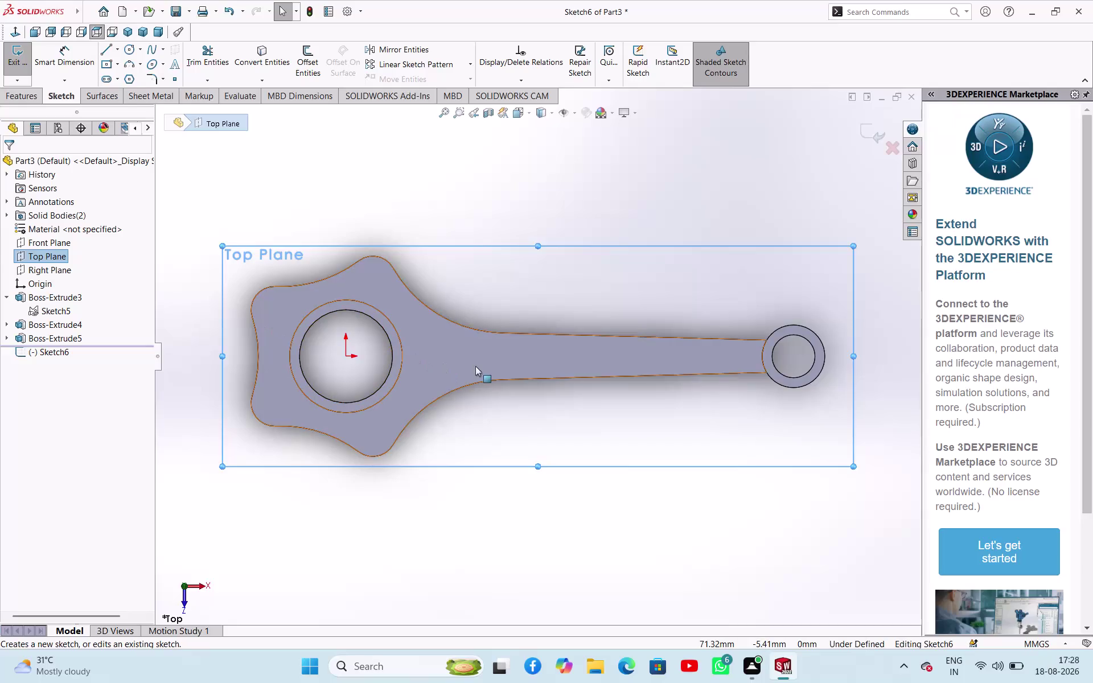
Convert the rod's top-face outline and the big-end boss circle into Sketch6.
click(476, 366)
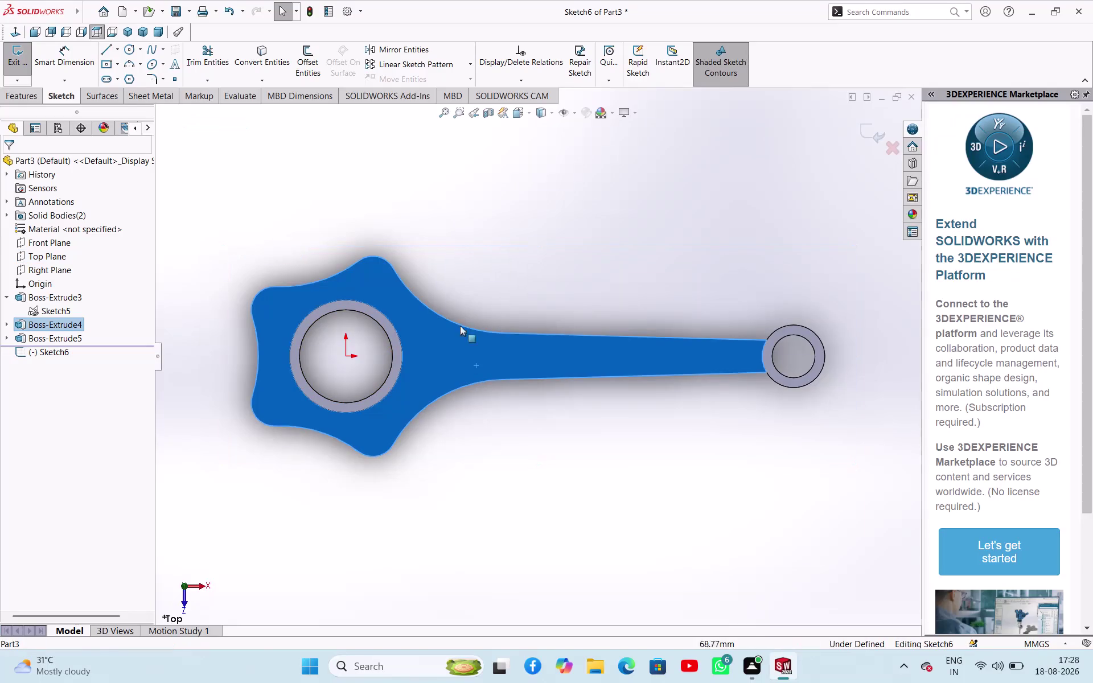
click(277, 65)
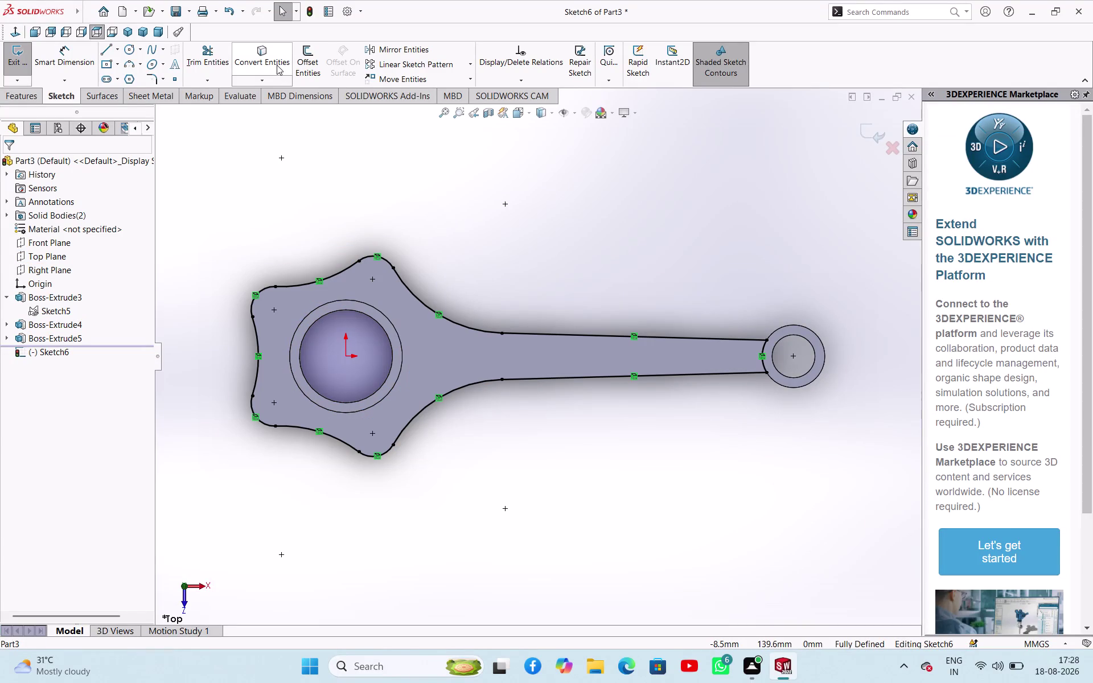
click(380, 310)
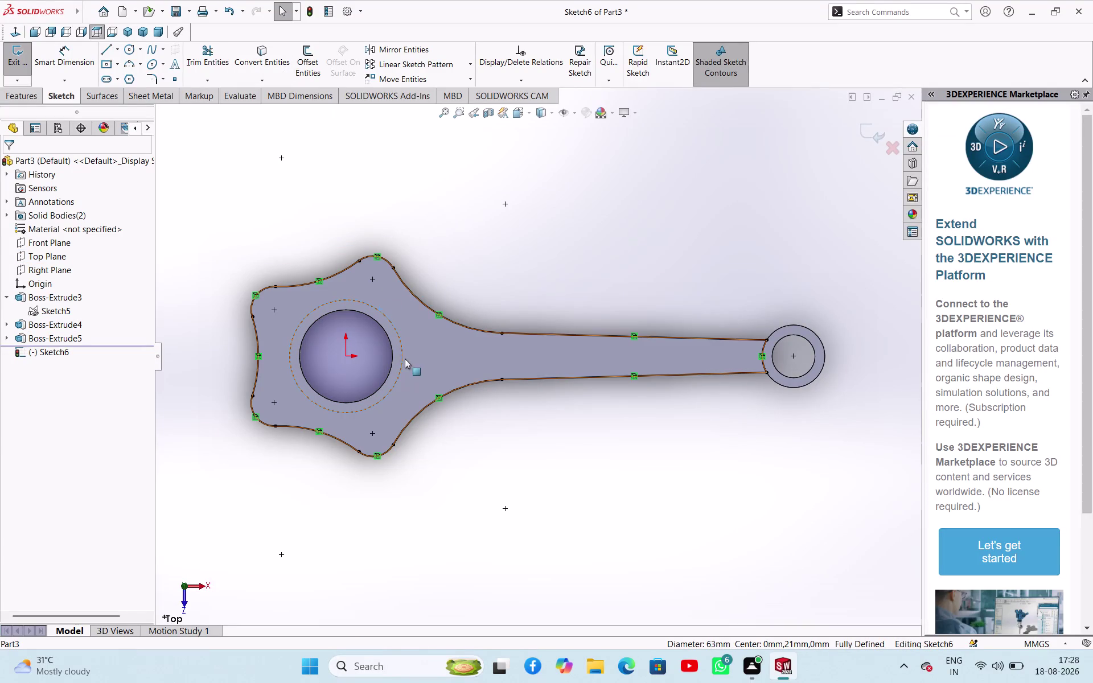
click(279, 58)
click(571, 217)
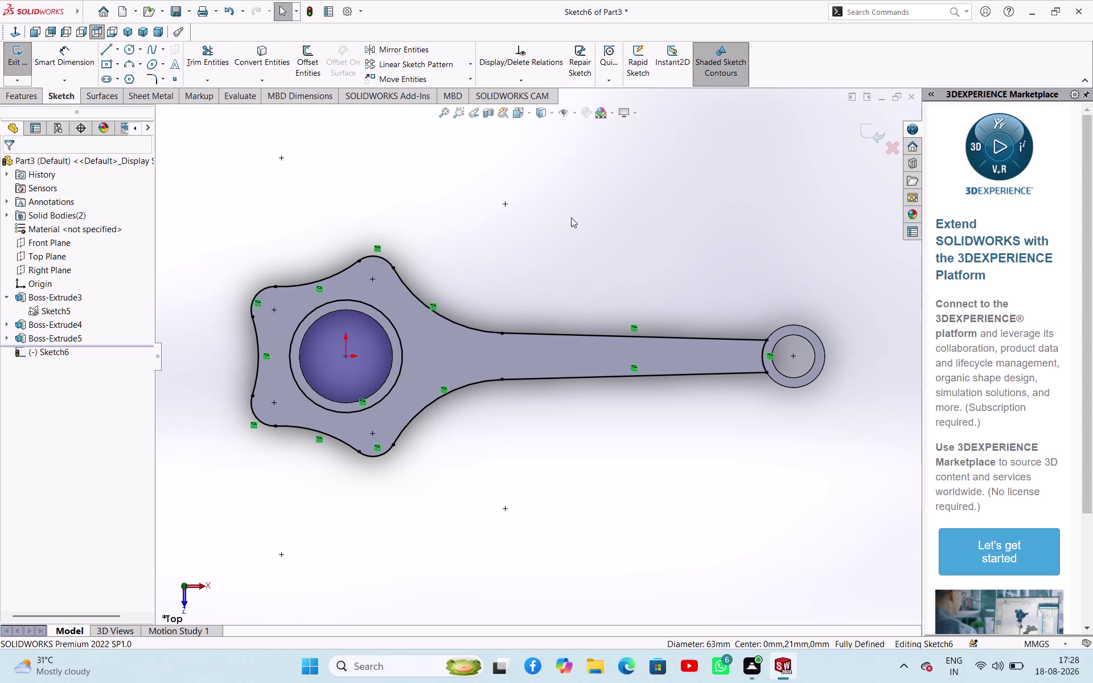
click(128, 64)
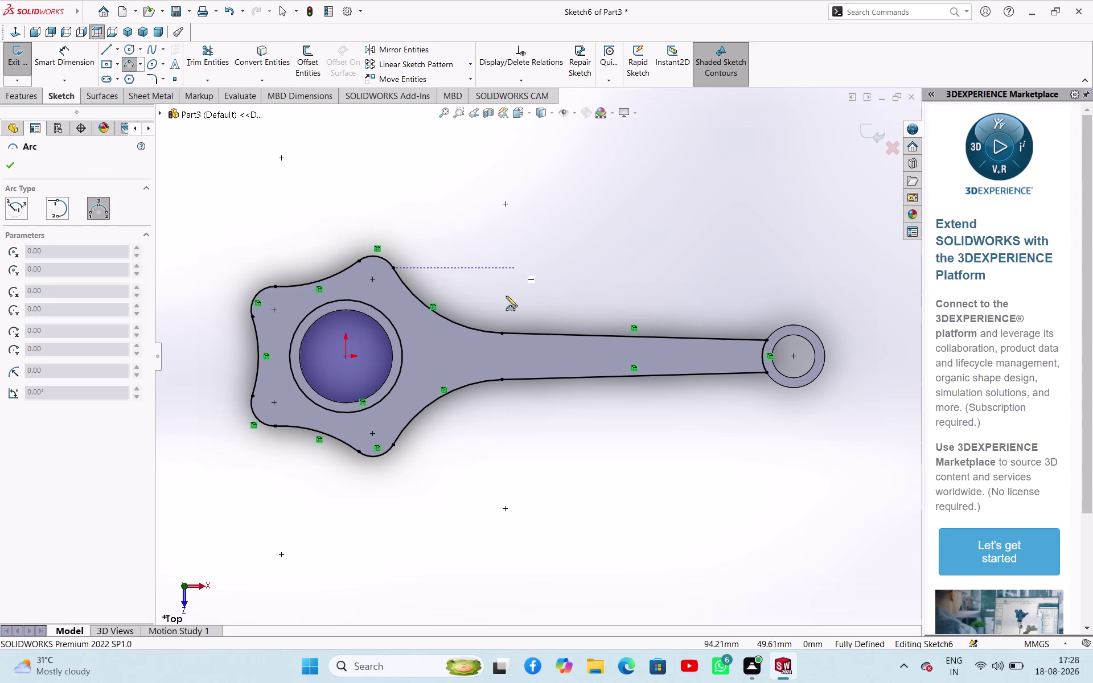
Sketch two three-point arcs from the boss circle to the upper and lower shank edges.
click(501, 334)
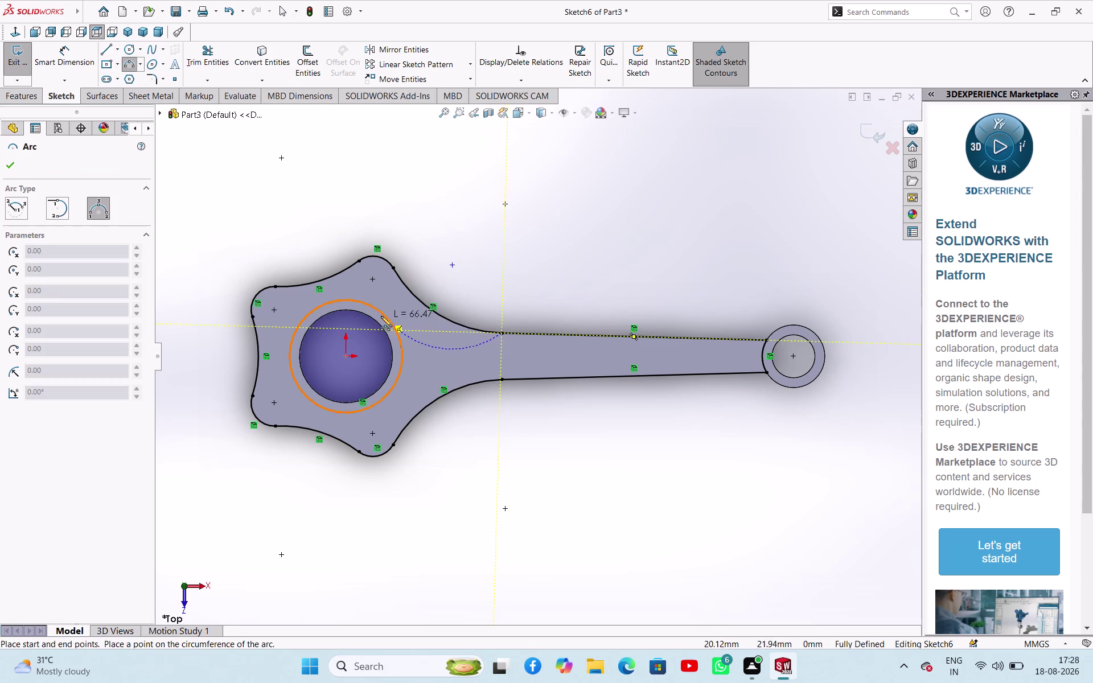
click(379, 311)
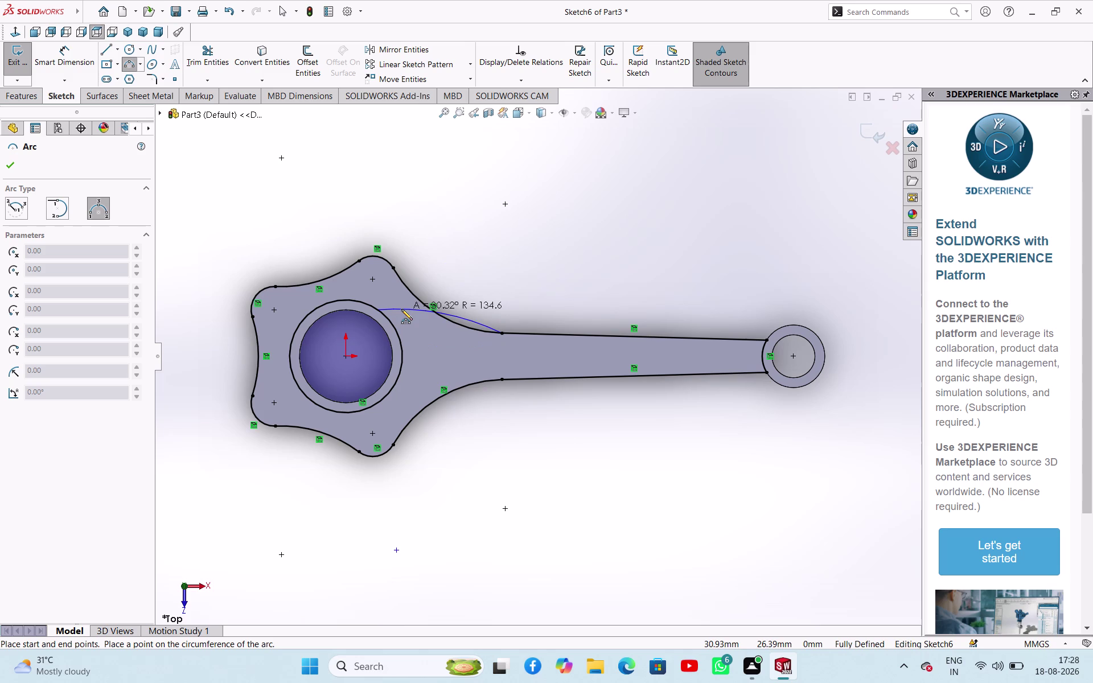
click(404, 317)
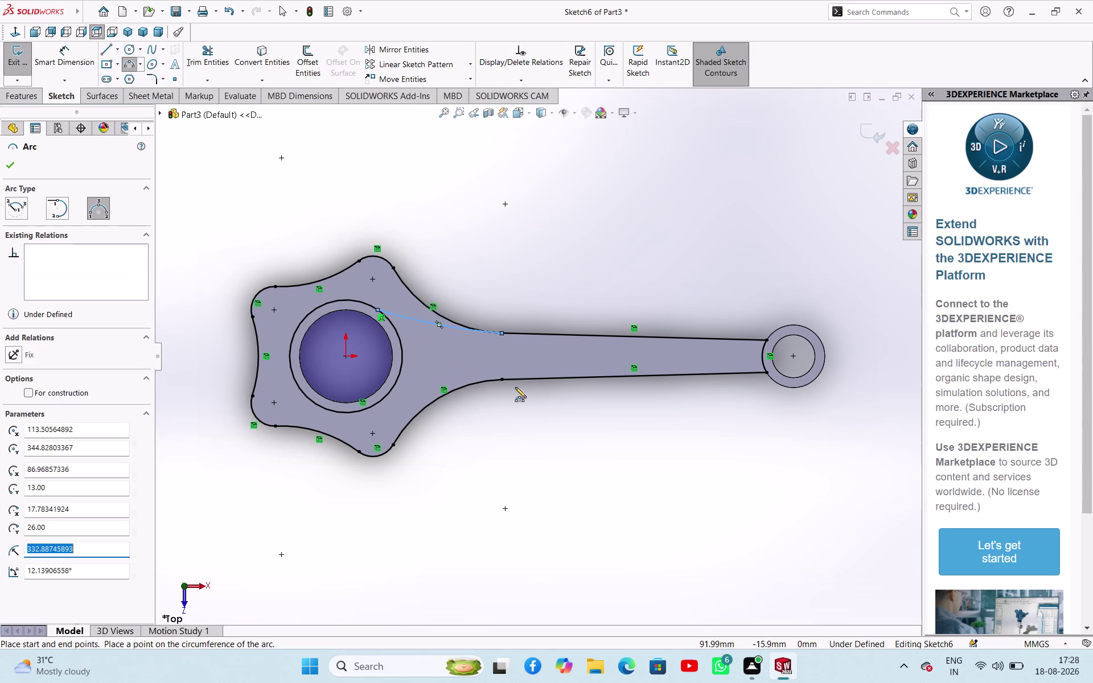
click(504, 379)
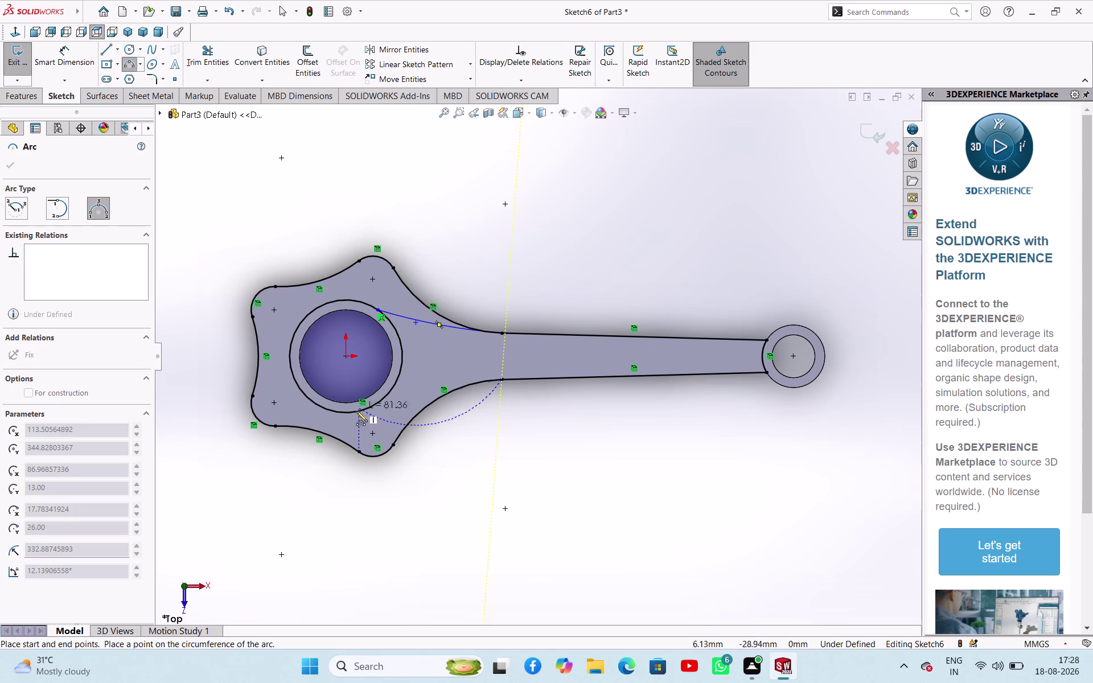
click(349, 414)
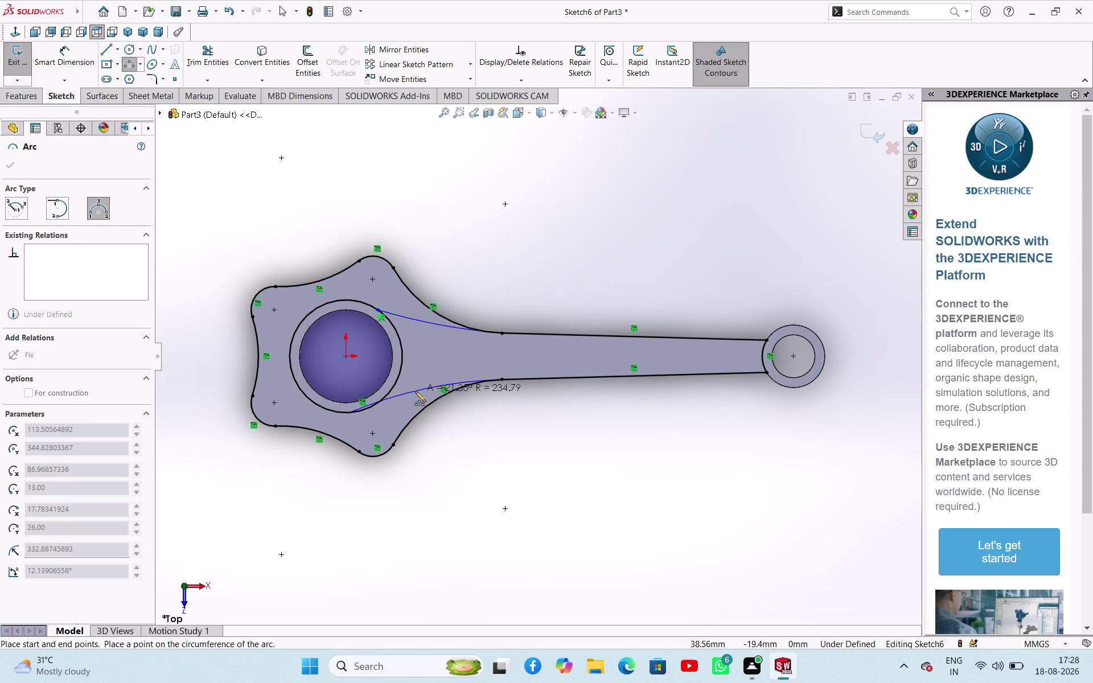
click(416, 389)
right_click(443, 413)
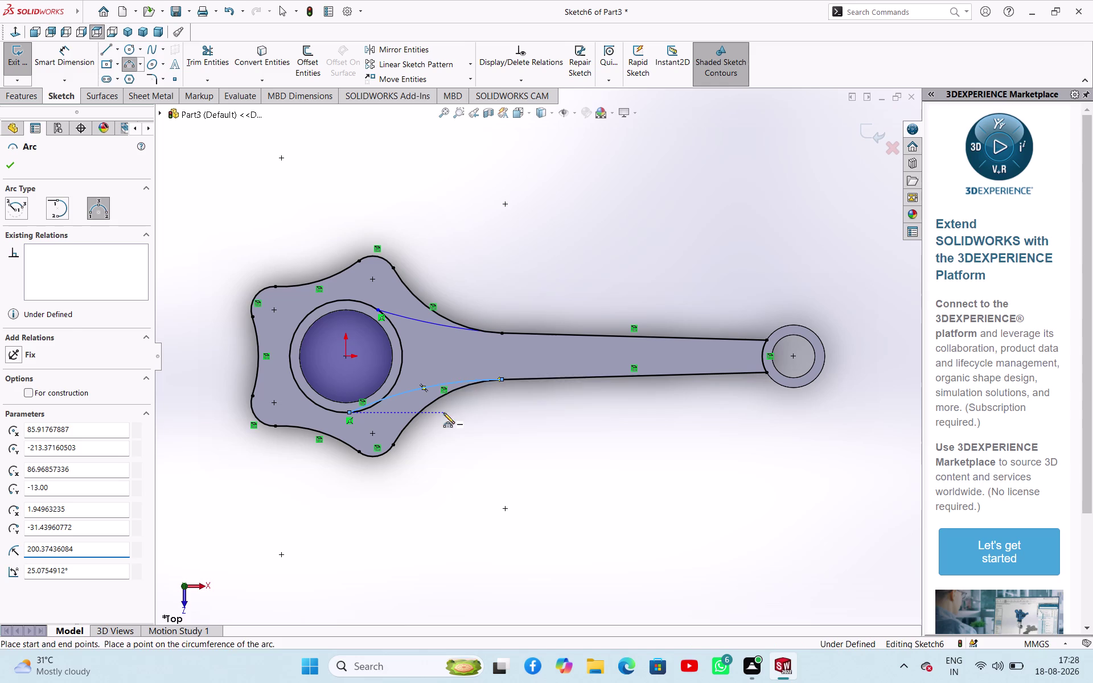
Add tangent relations between each arc and the big-end boss circle.
click(462, 422)
click(368, 410)
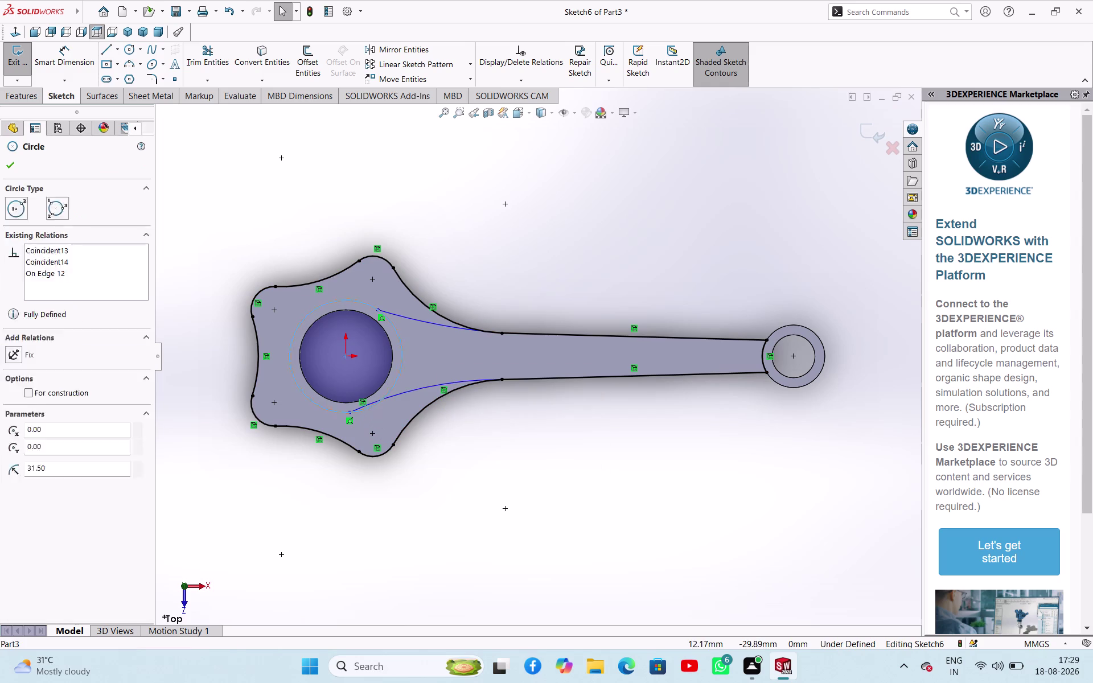
click(371, 402)
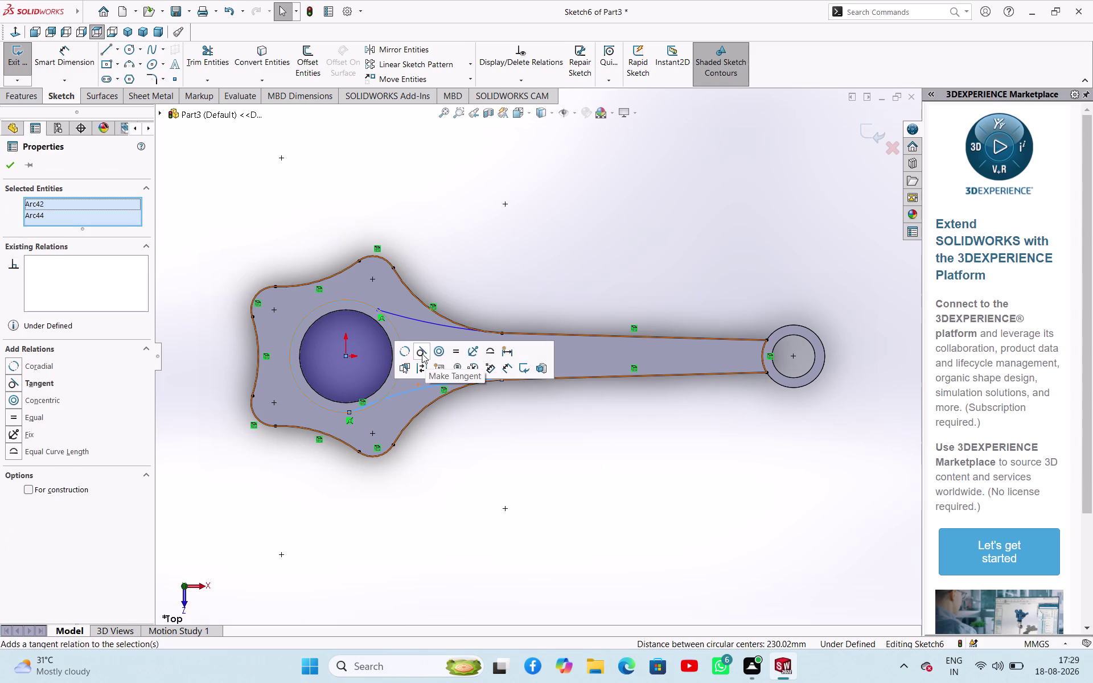
click(419, 350)
click(465, 439)
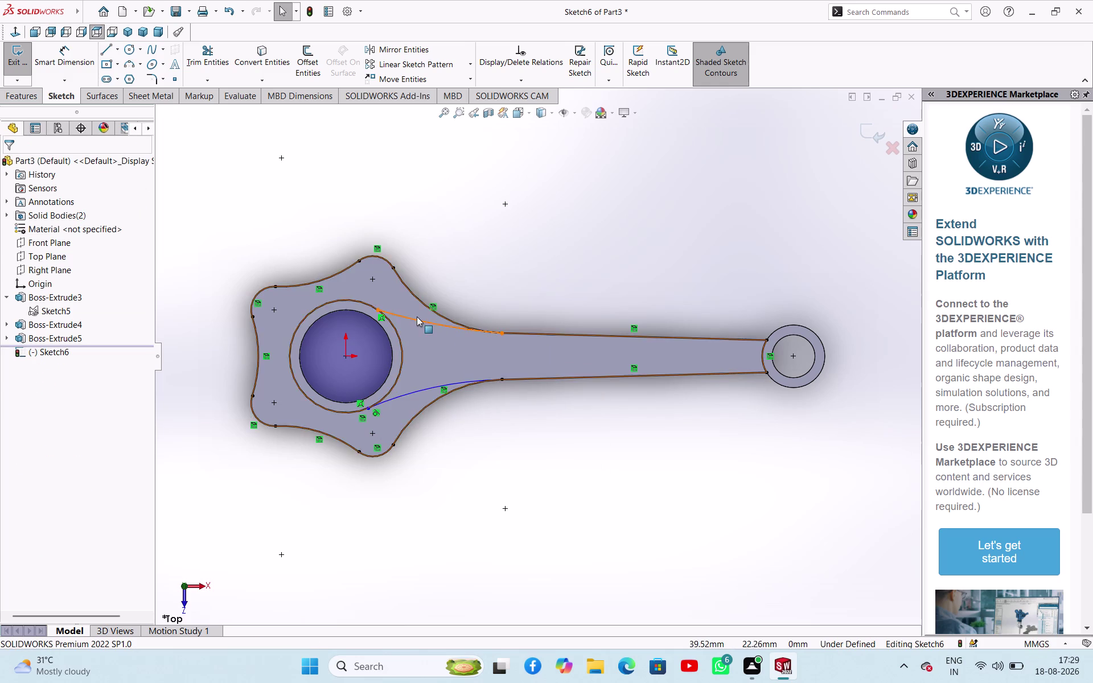
click(417, 316)
click(479, 250)
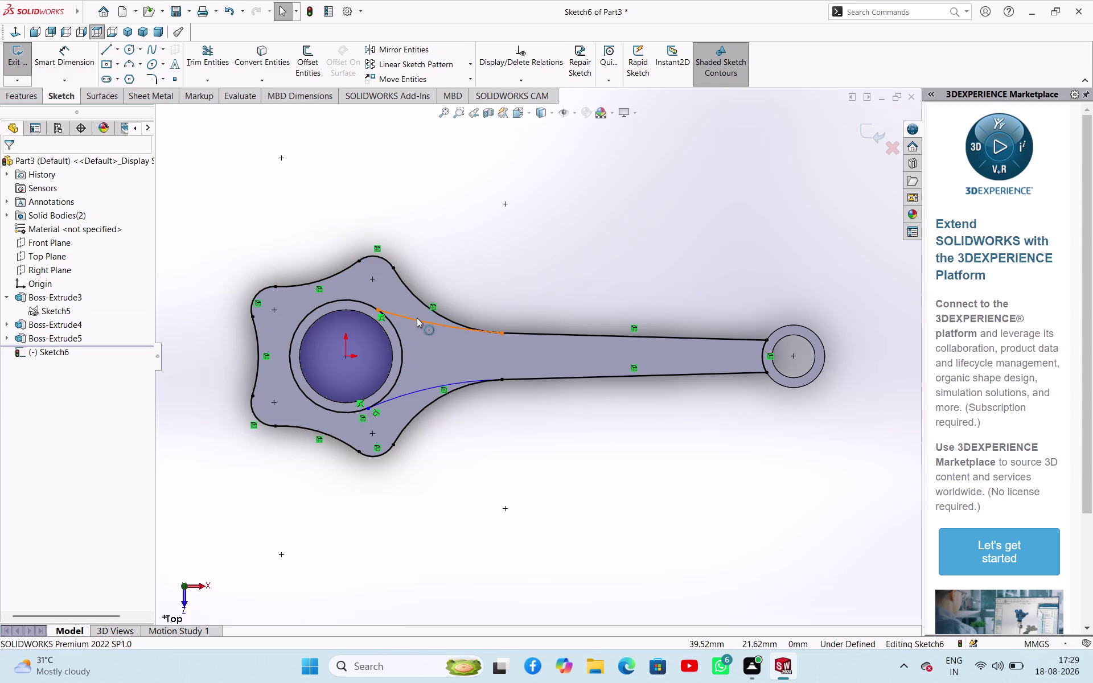
click(417, 318)
click(397, 333)
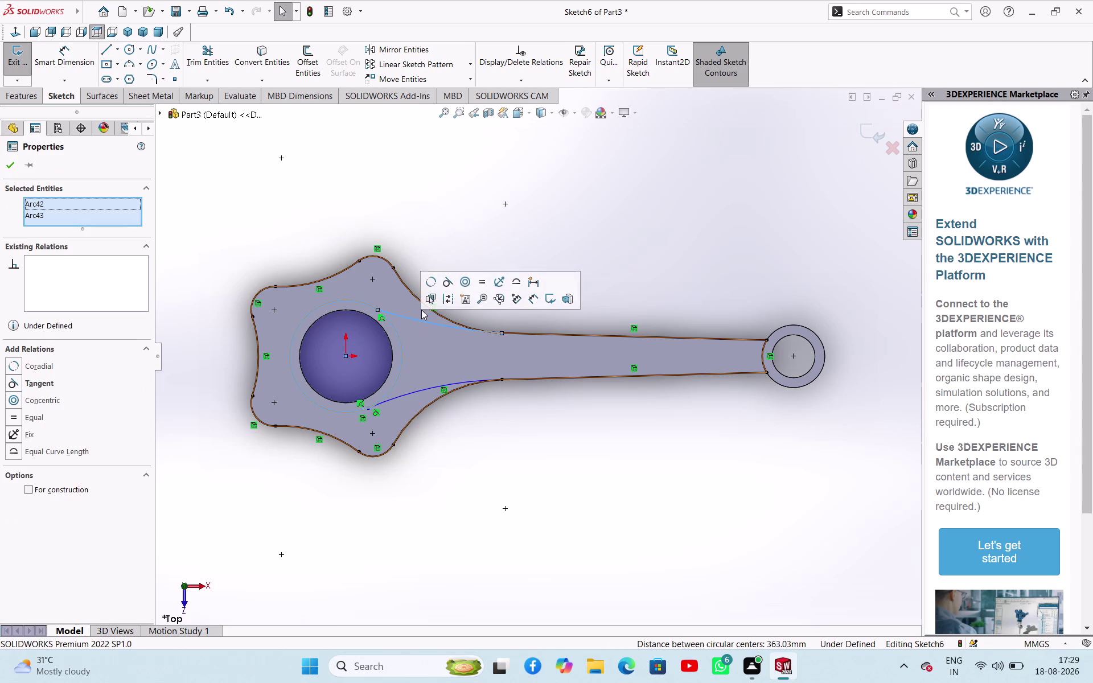
click(441, 287)
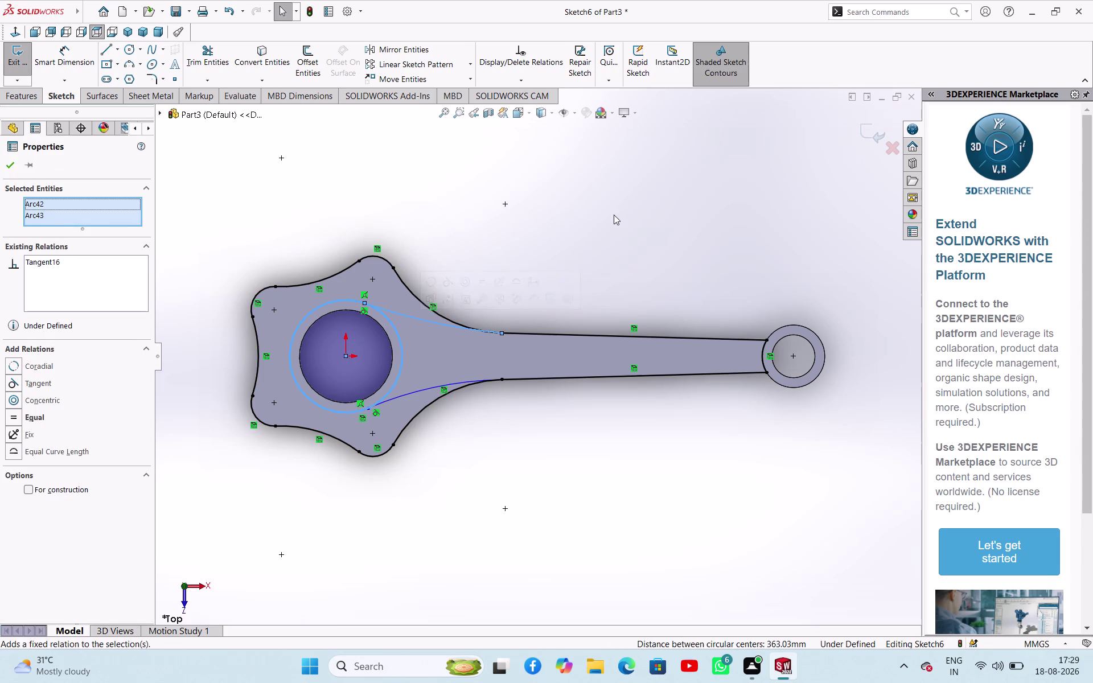
click(614, 215)
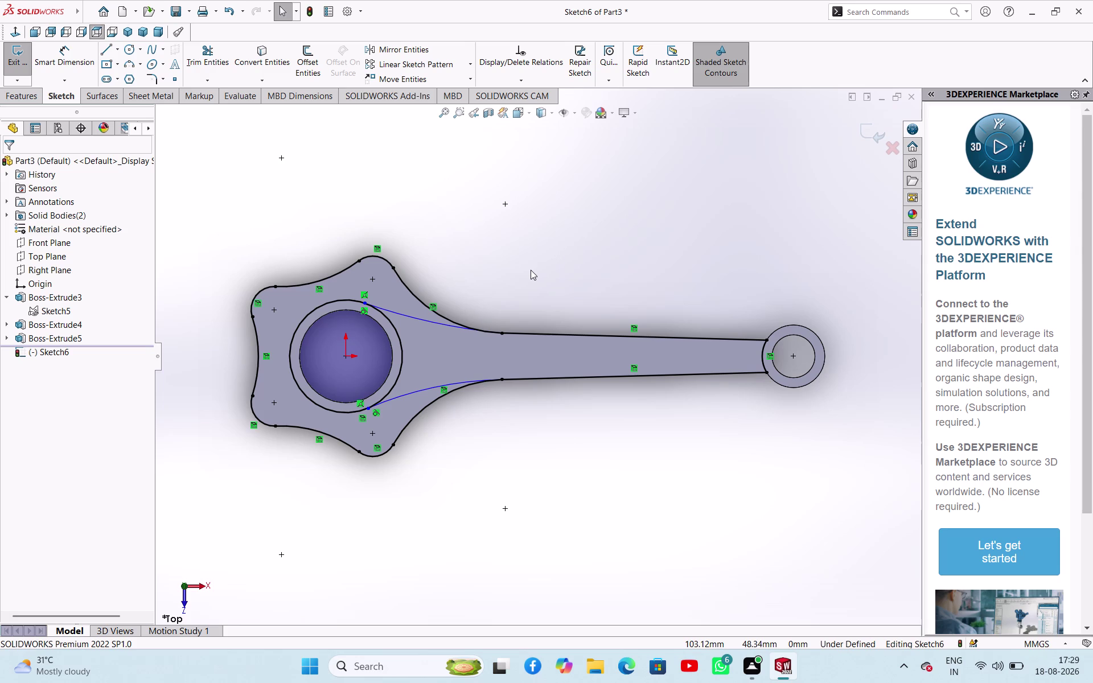
Make the lower and upper arcs tangent to their straight shank edges, then exit the sketch.
click(525, 382)
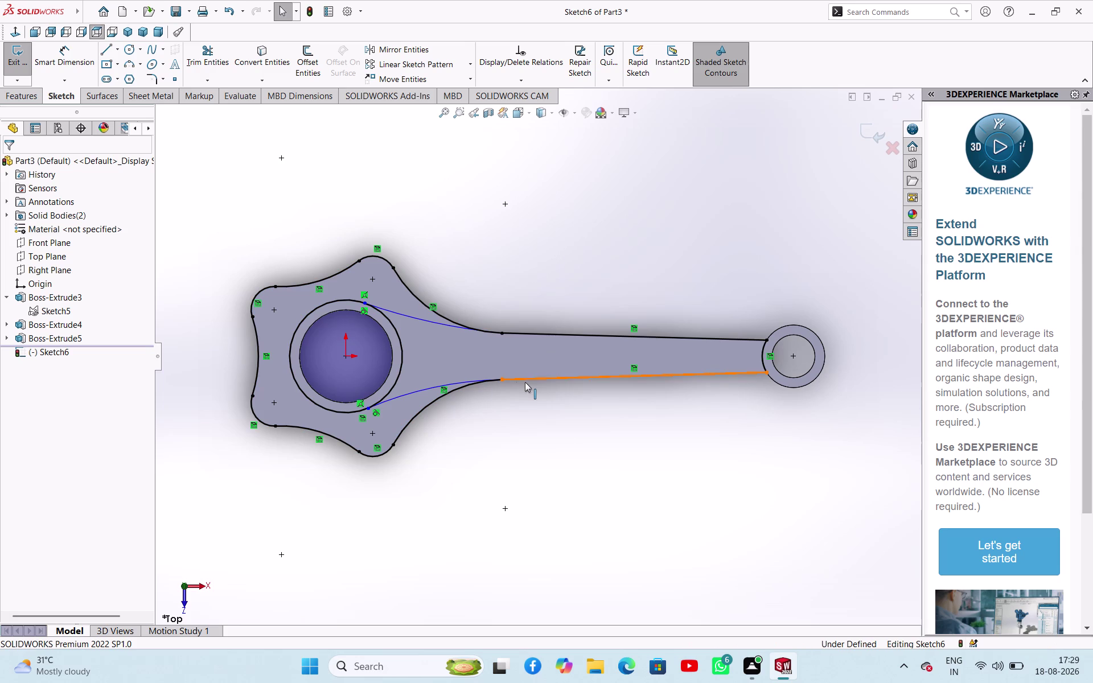
click(461, 381)
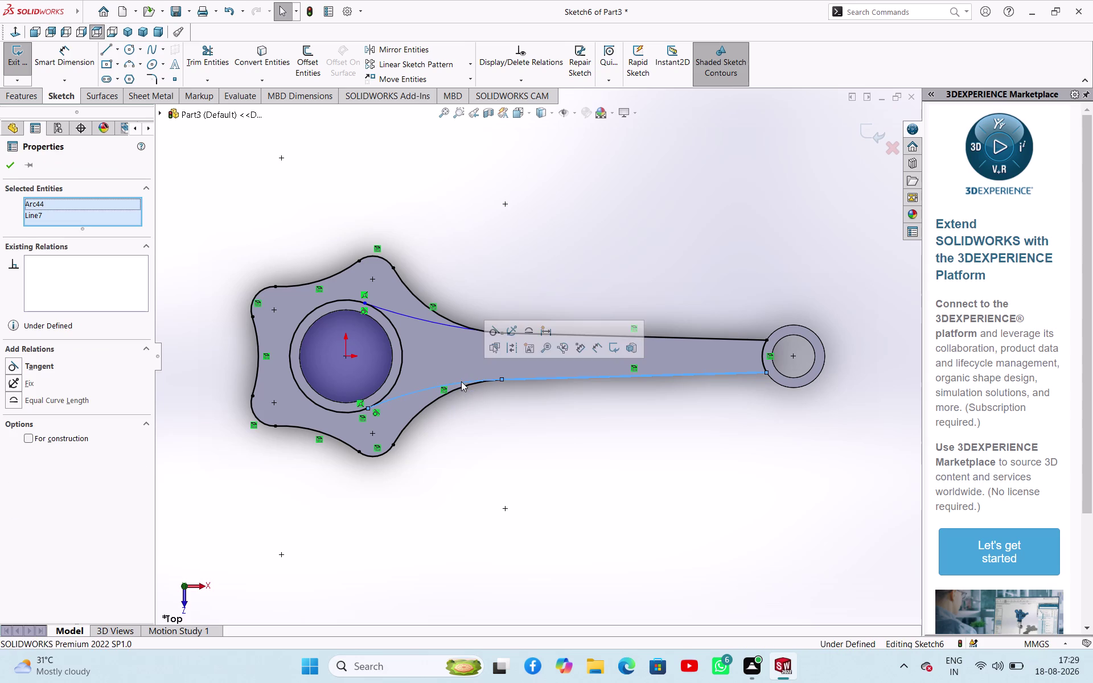
click(497, 330)
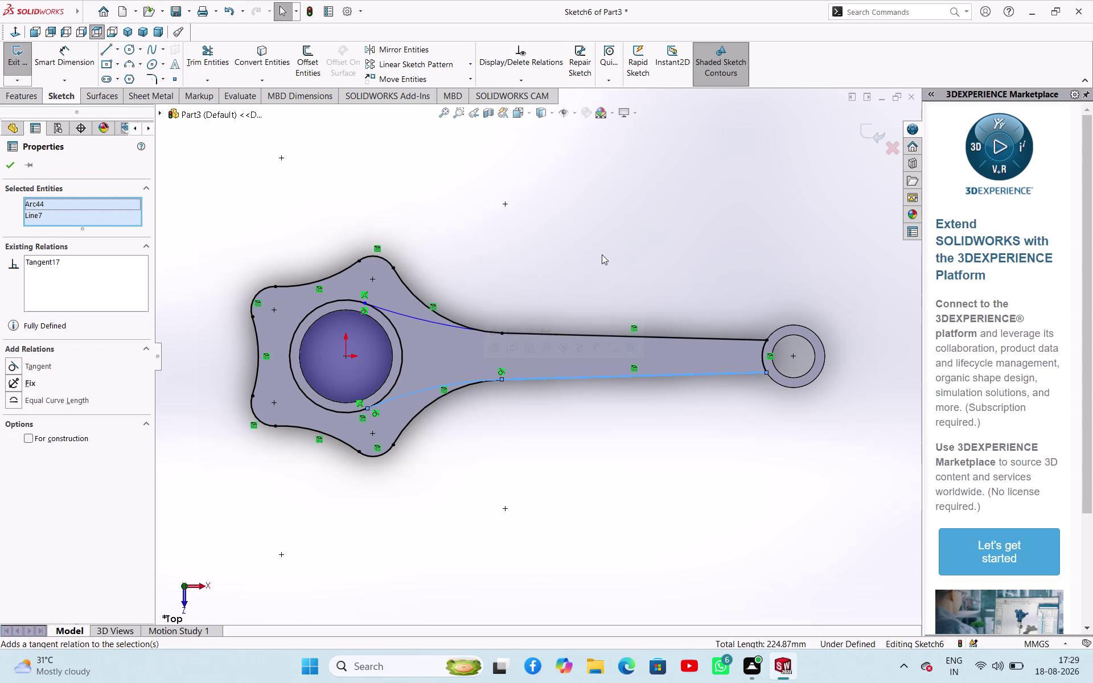
click(602, 255)
click(523, 336)
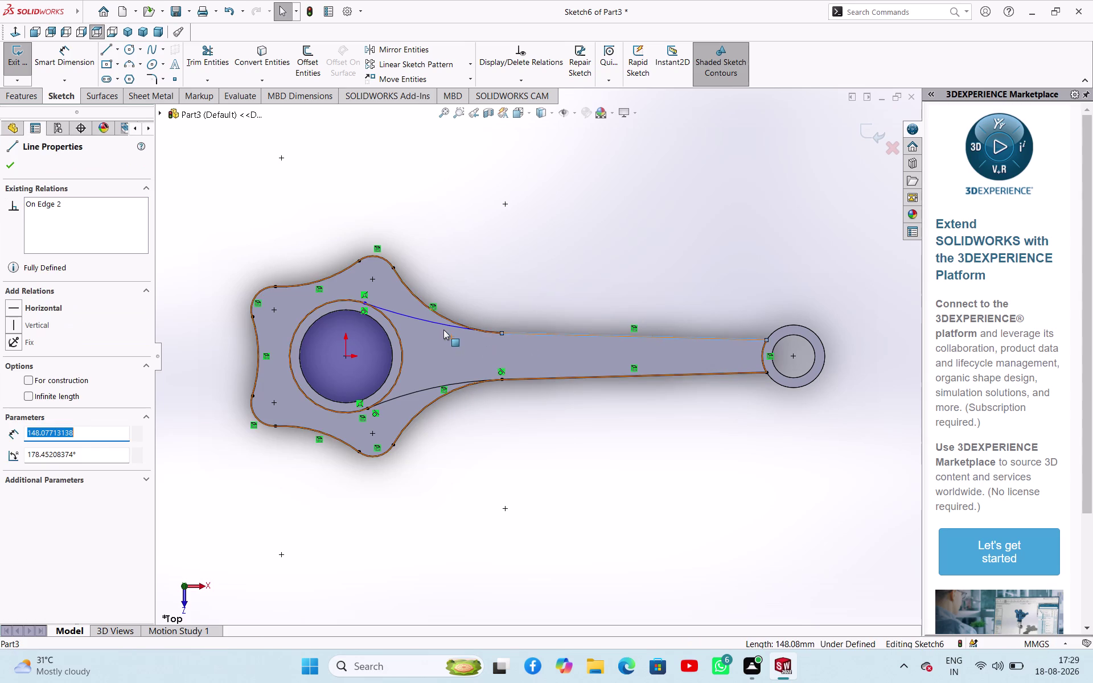
click(443, 326)
click(483, 278)
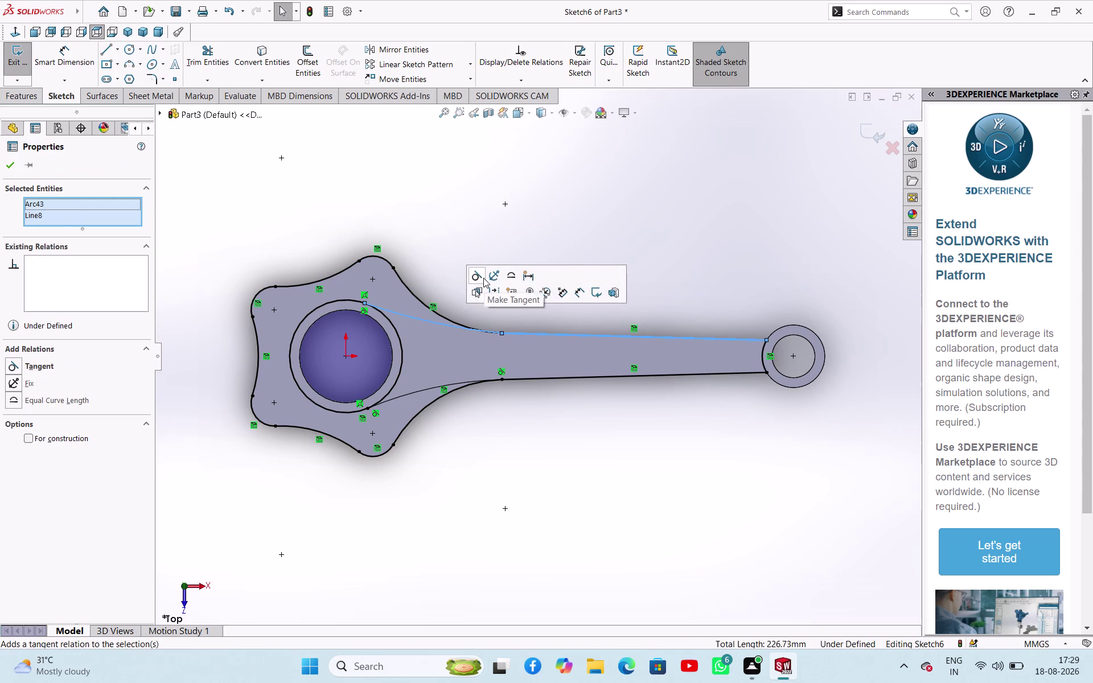
click(572, 202)
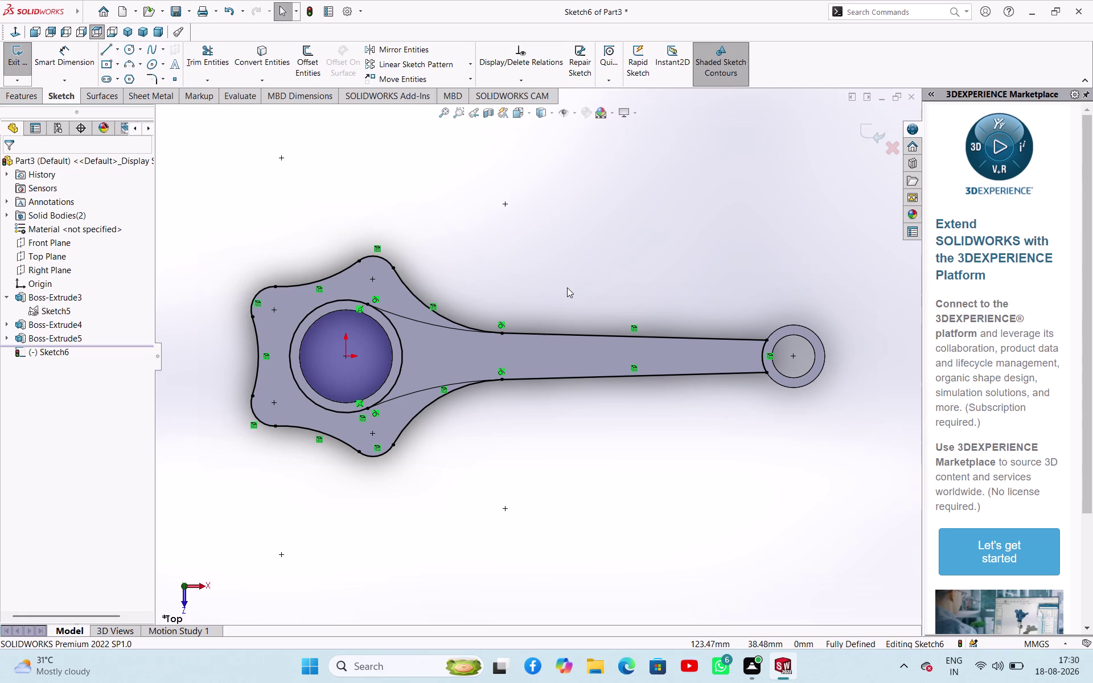
click(8, 65)
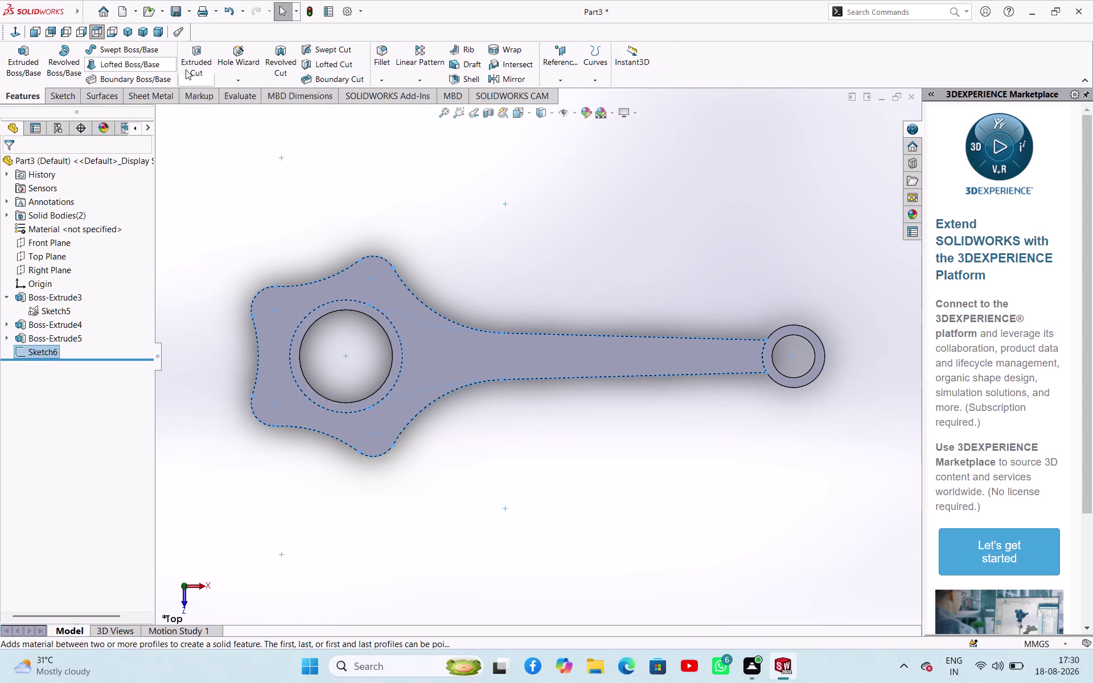
Start an extruded cut from the sketch with a 28 mm depth and preview it.
click(193, 67)
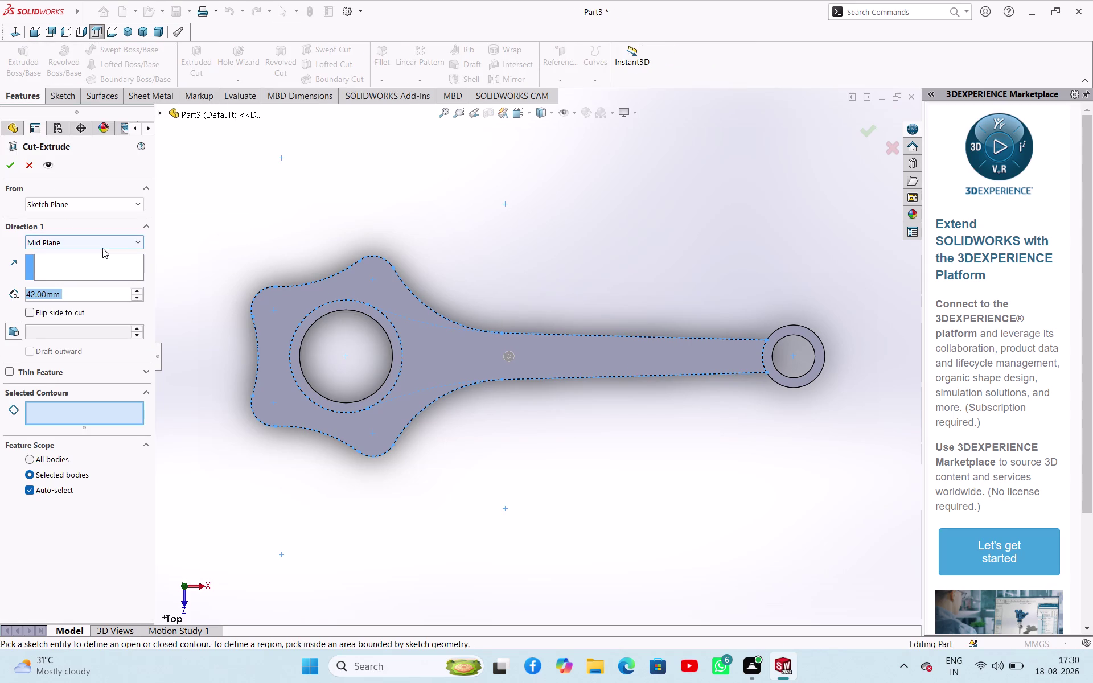
double_click(93, 290)
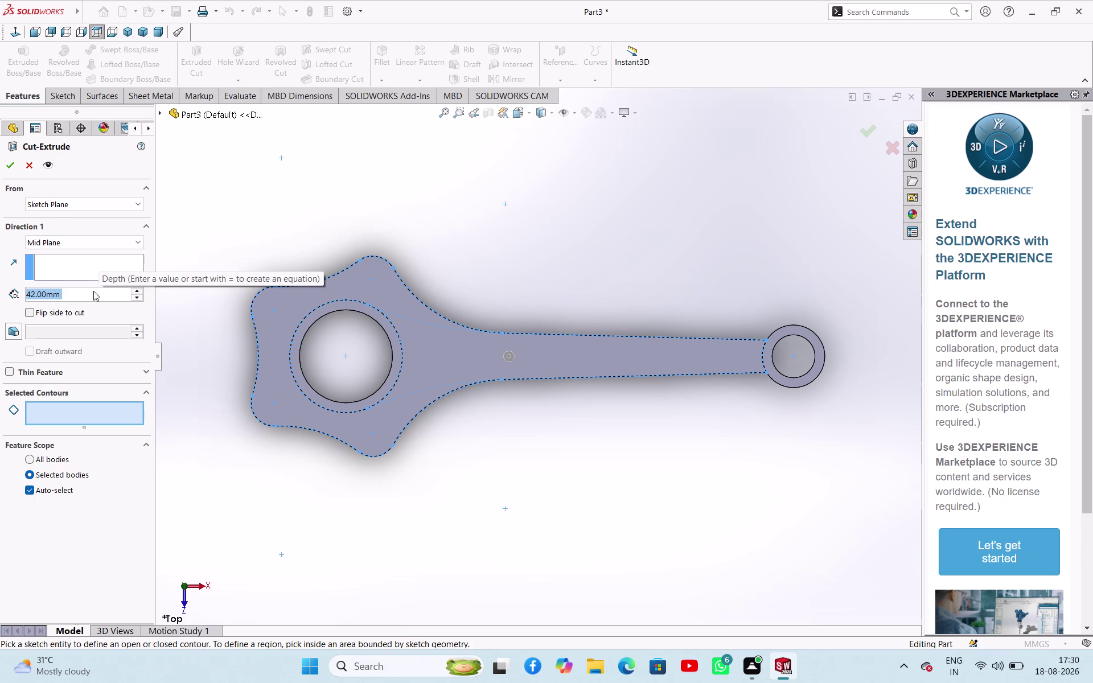
text(28)
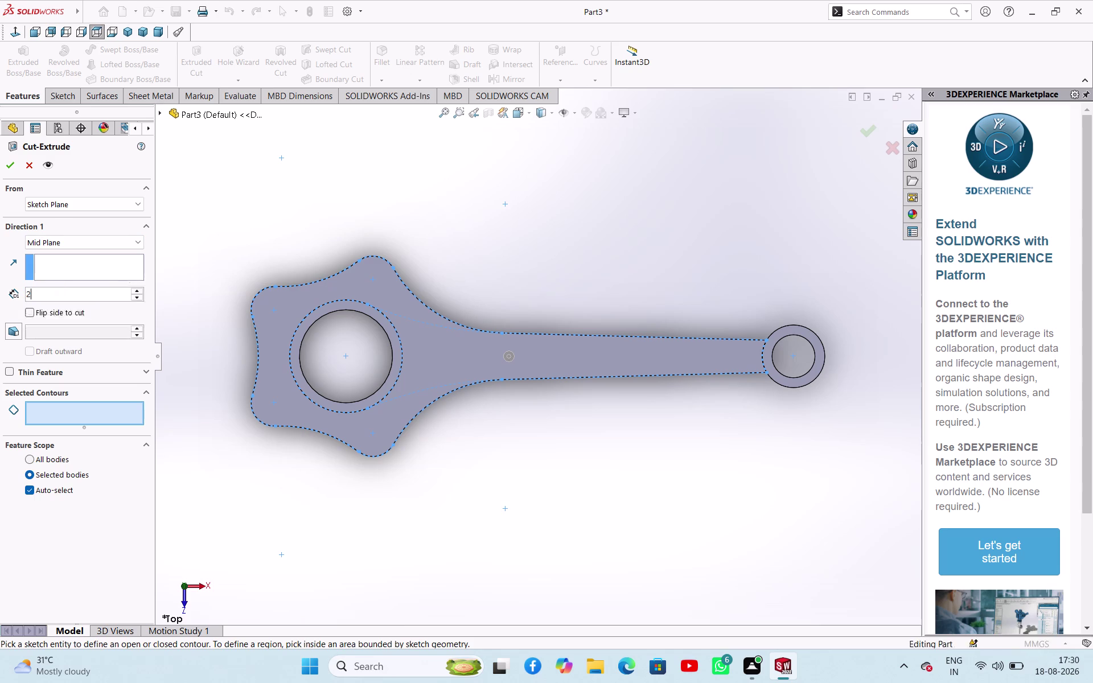
key(Return)
middle_drag(527, 475, 537, 378)
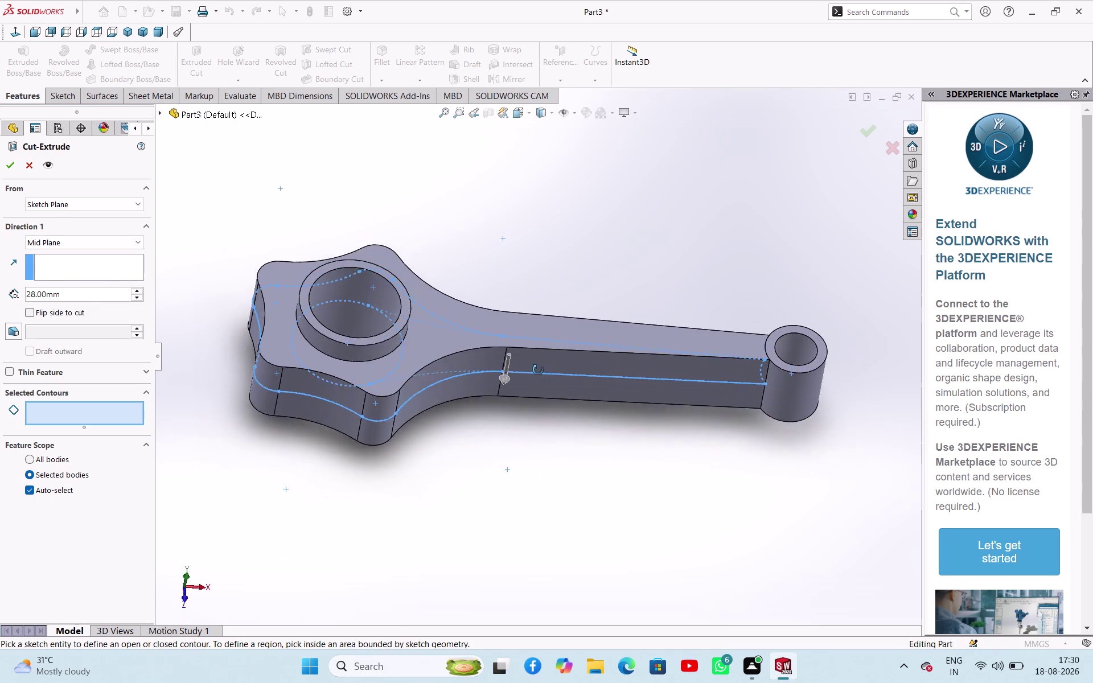
middle_drag(537, 378, 546, 310)
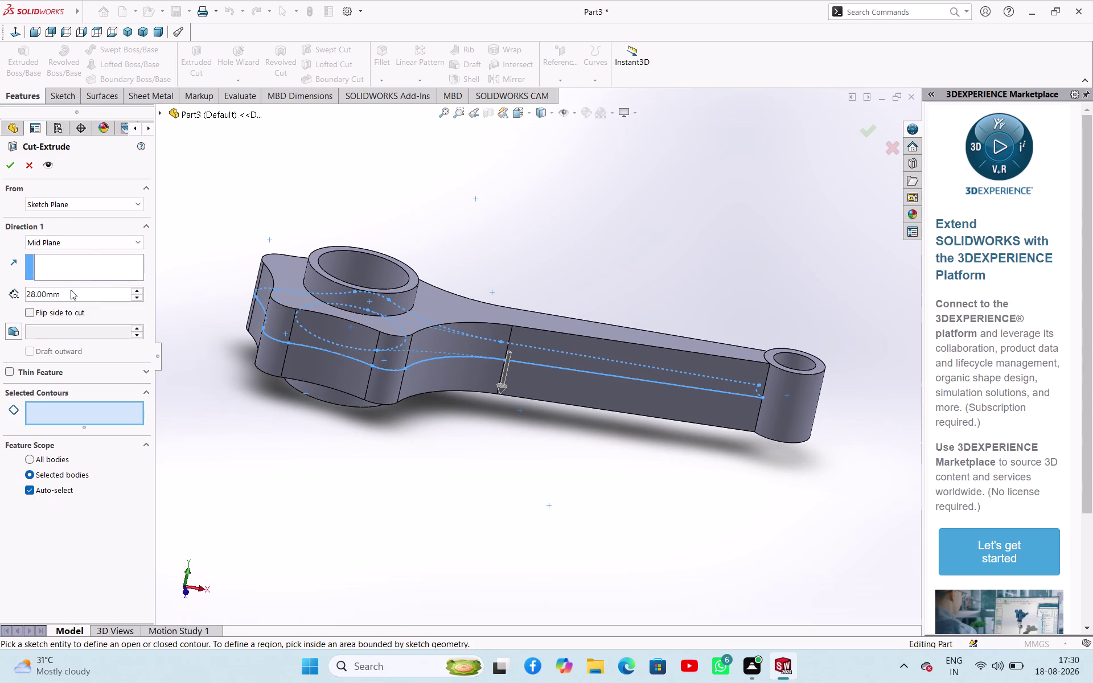
Pick a sketch contour and dismiss the merge-contours and shared-endpoint errors.
click(10, 169)
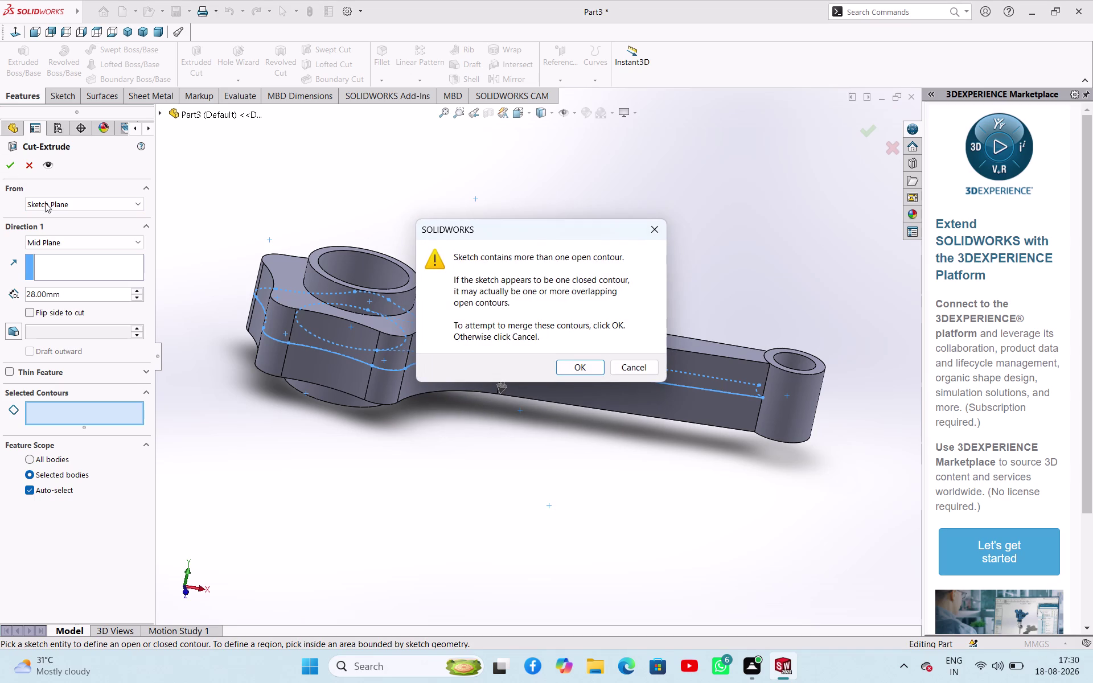
click(578, 369)
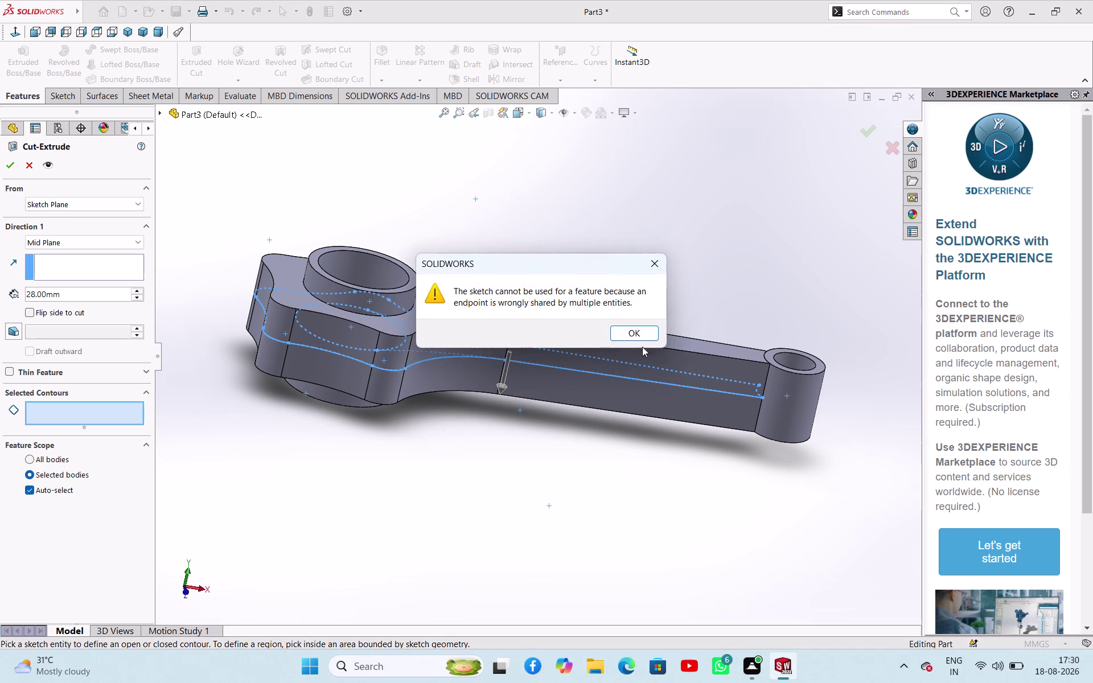
click(639, 336)
click(498, 455)
Inspect the sketch from several angles, cancel the failed cut, and select Sketch6.
middle_drag(490, 452, 503, 464)
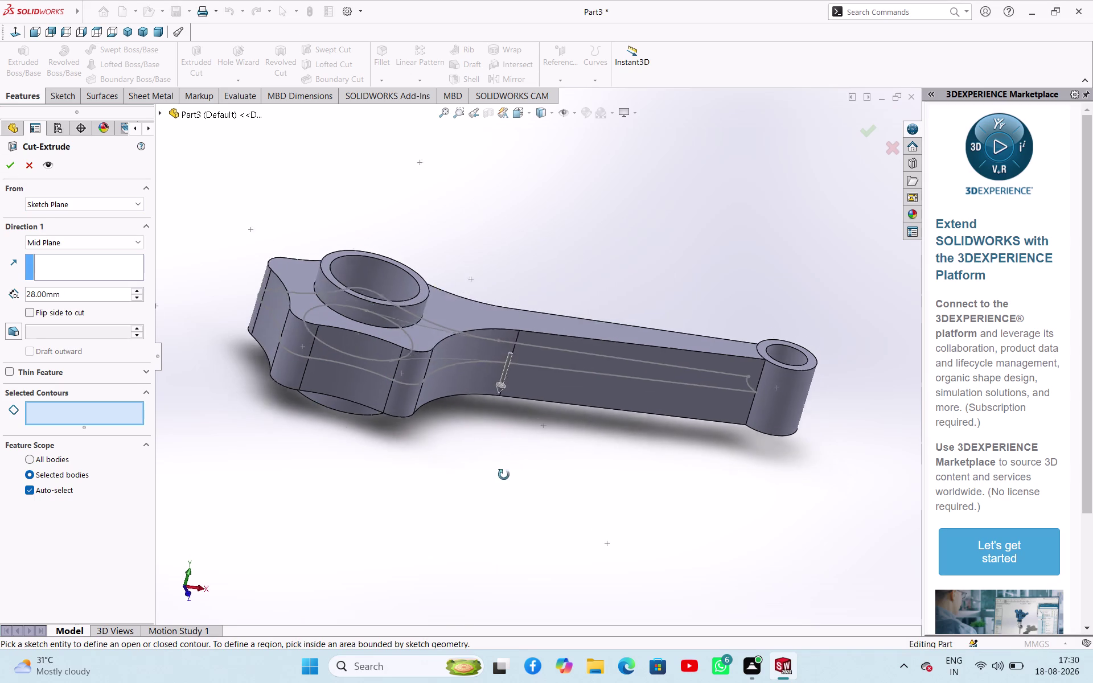
middle_drag(503, 464, 524, 577)
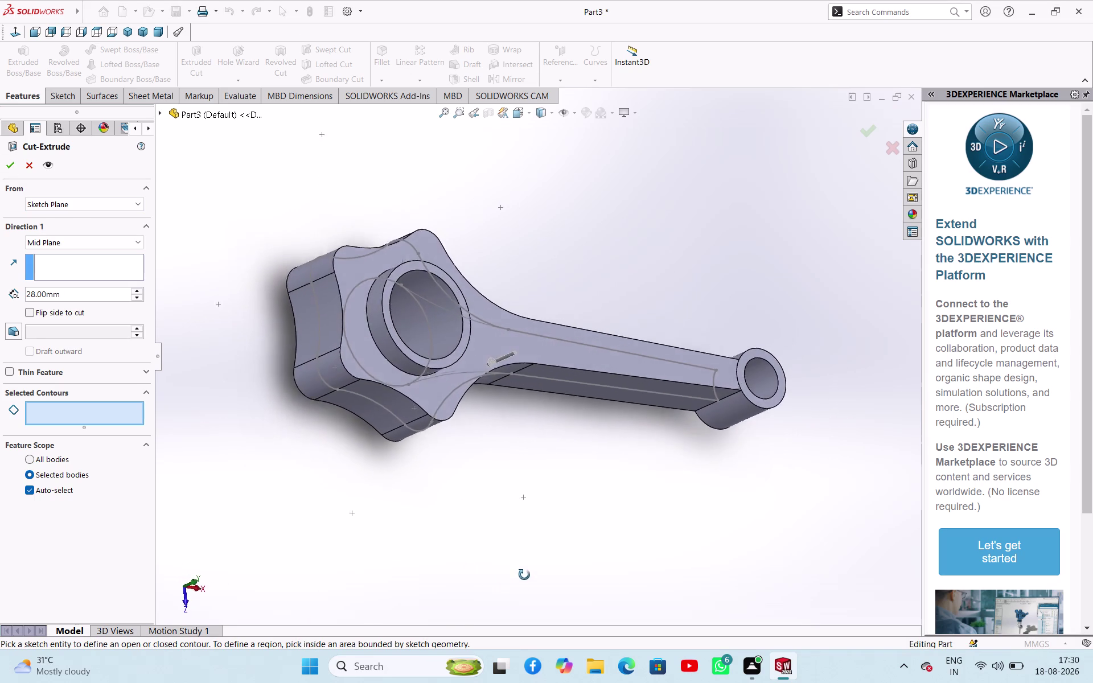
middle_drag(524, 577, 527, 470)
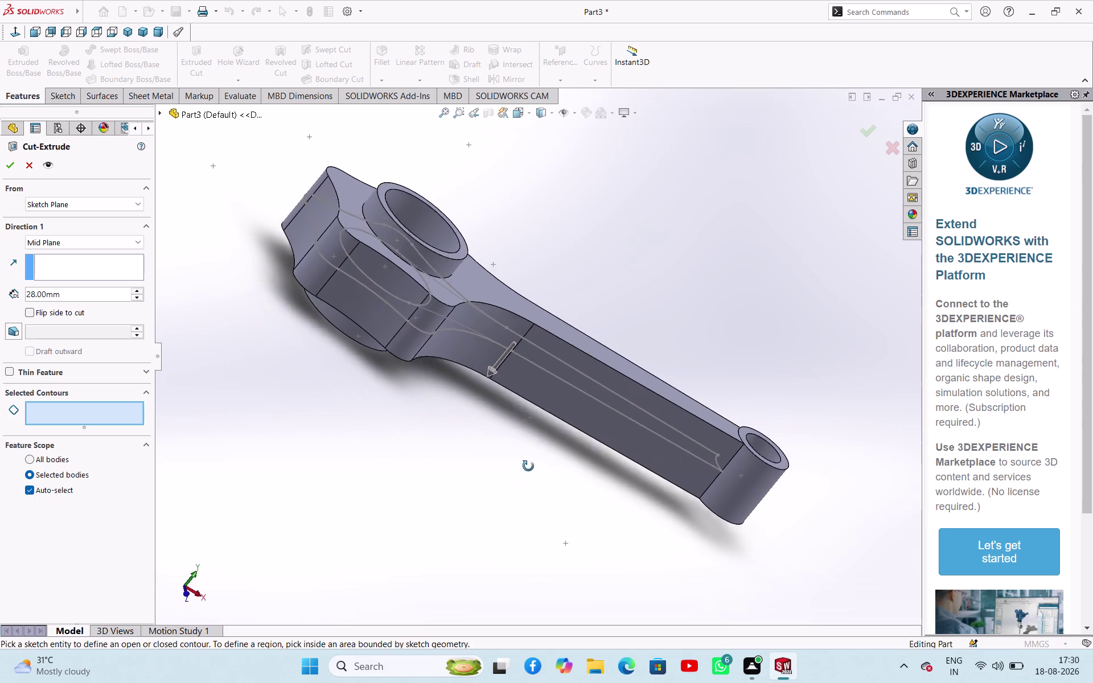
middle_drag(527, 471, 482, 506)
scroll(up, 3)
middle_drag(492, 457, 469, 495)
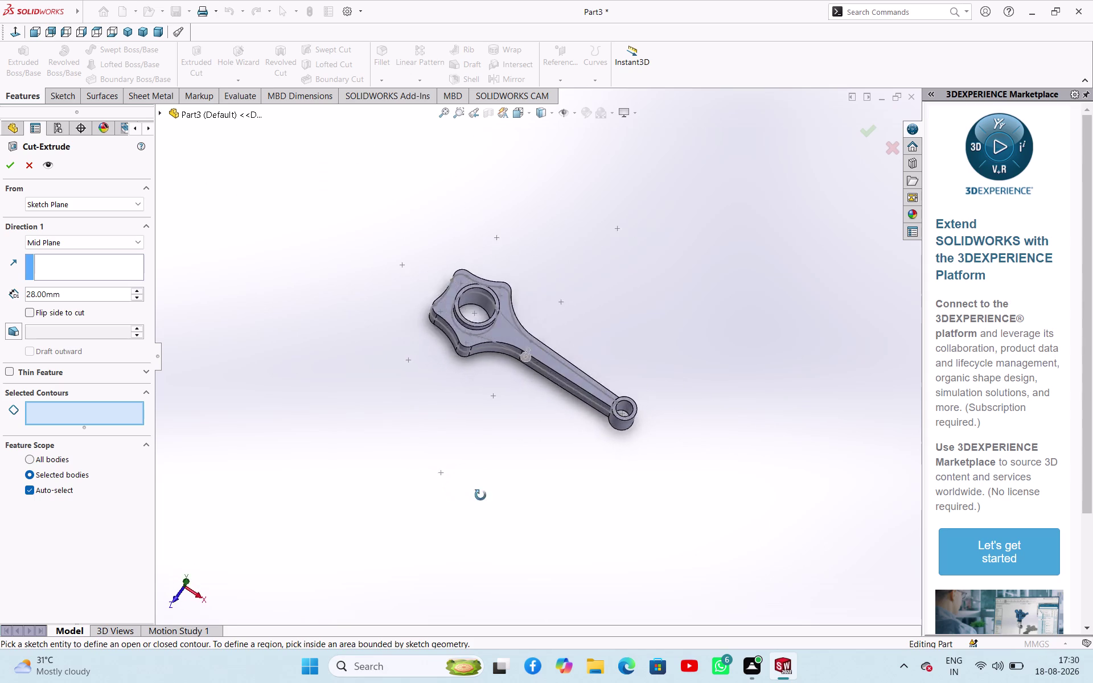
middle_drag(469, 495, 543, 491)
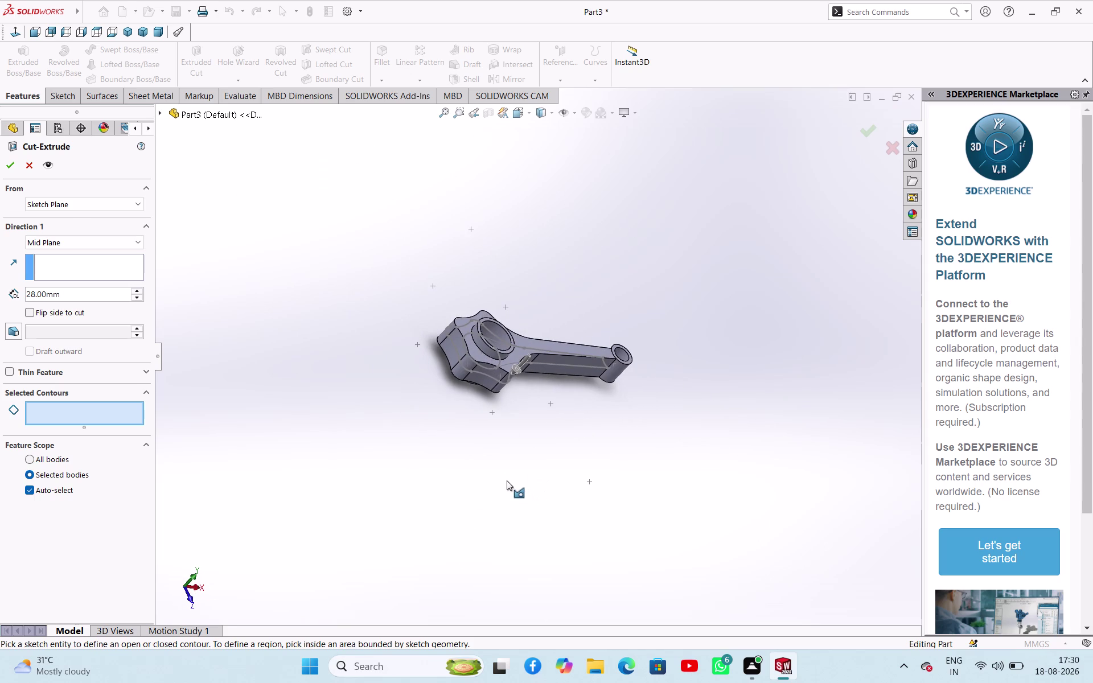
click(32, 162)
click(226, 248)
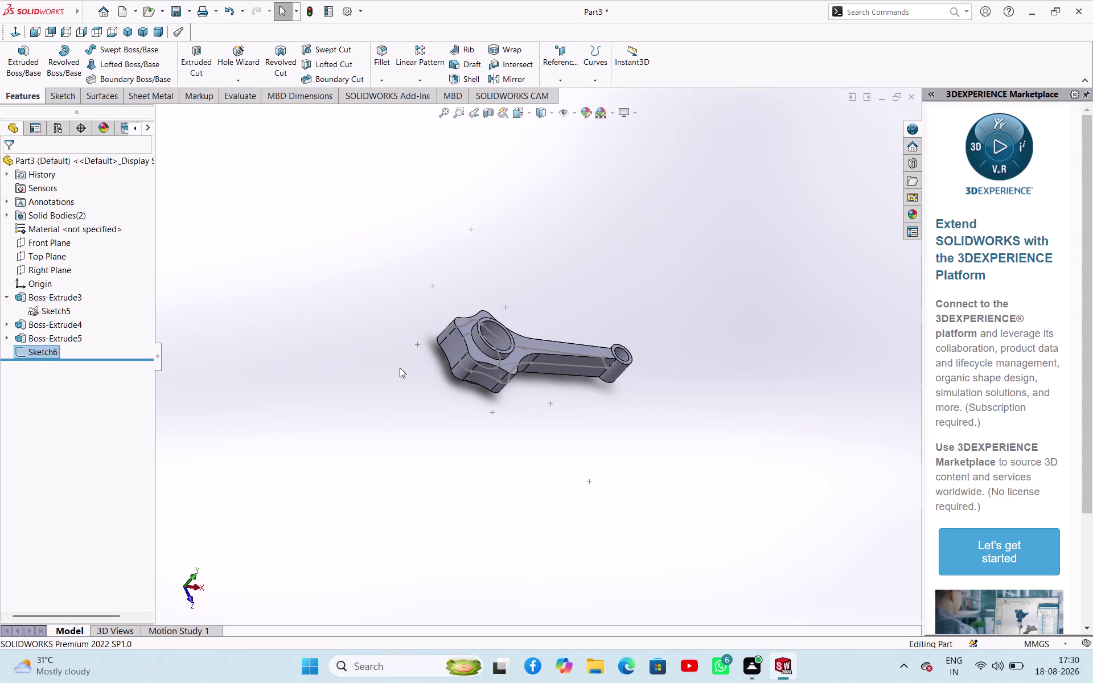
Collapse the task pane for more view space and reopen Sketch6 with Edit Sketch.
middle_drag(423, 372, 349, 408)
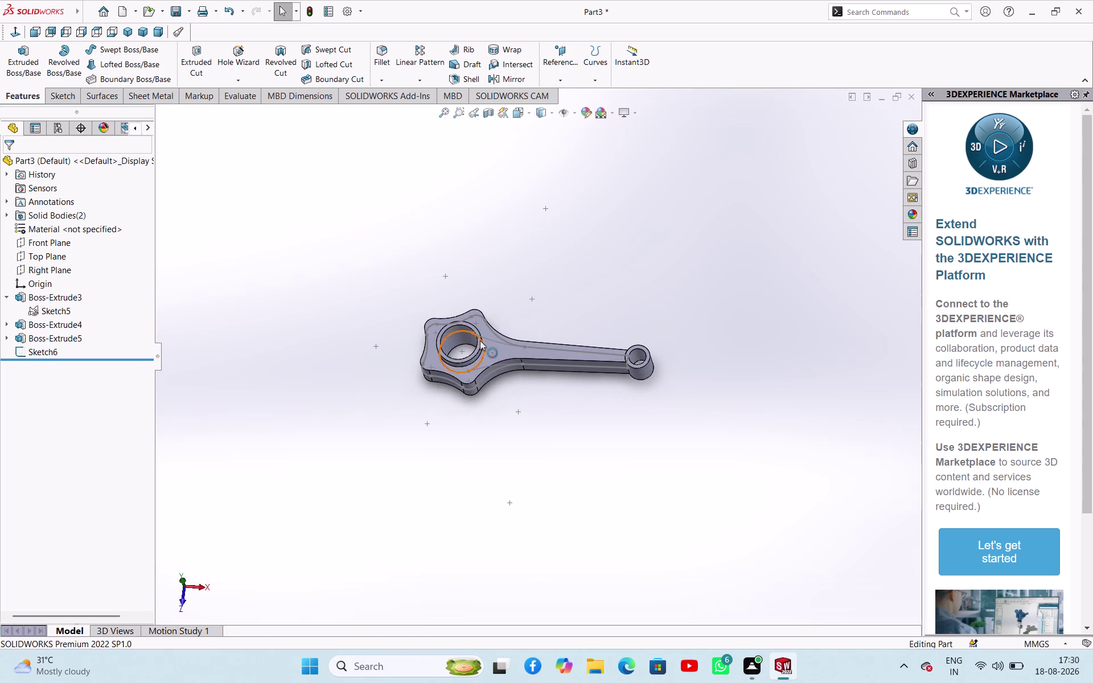
scroll(down, 3)
scroll(up, 3)
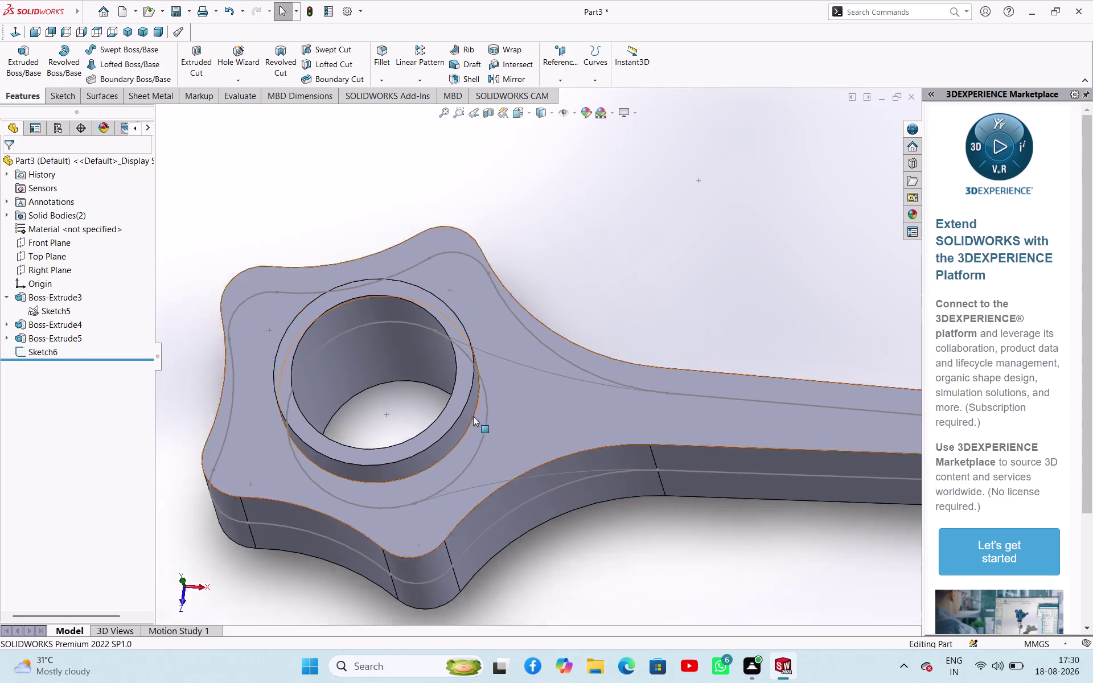
scroll(up, 3)
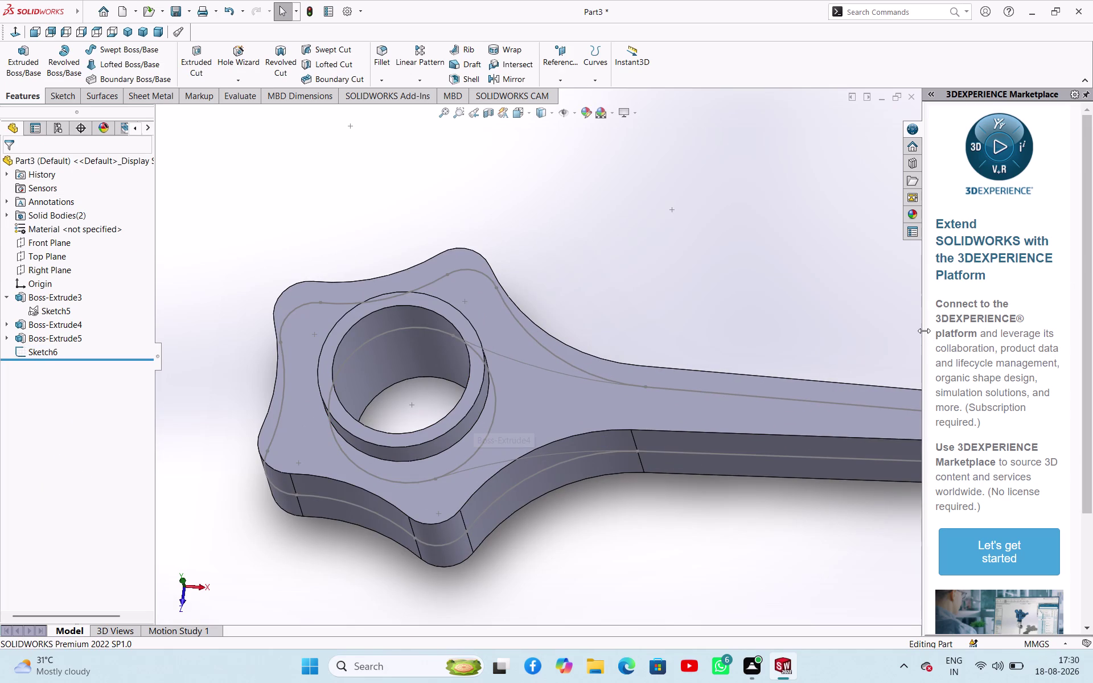
drag(924, 331, 1092, 344)
scroll(up, 3)
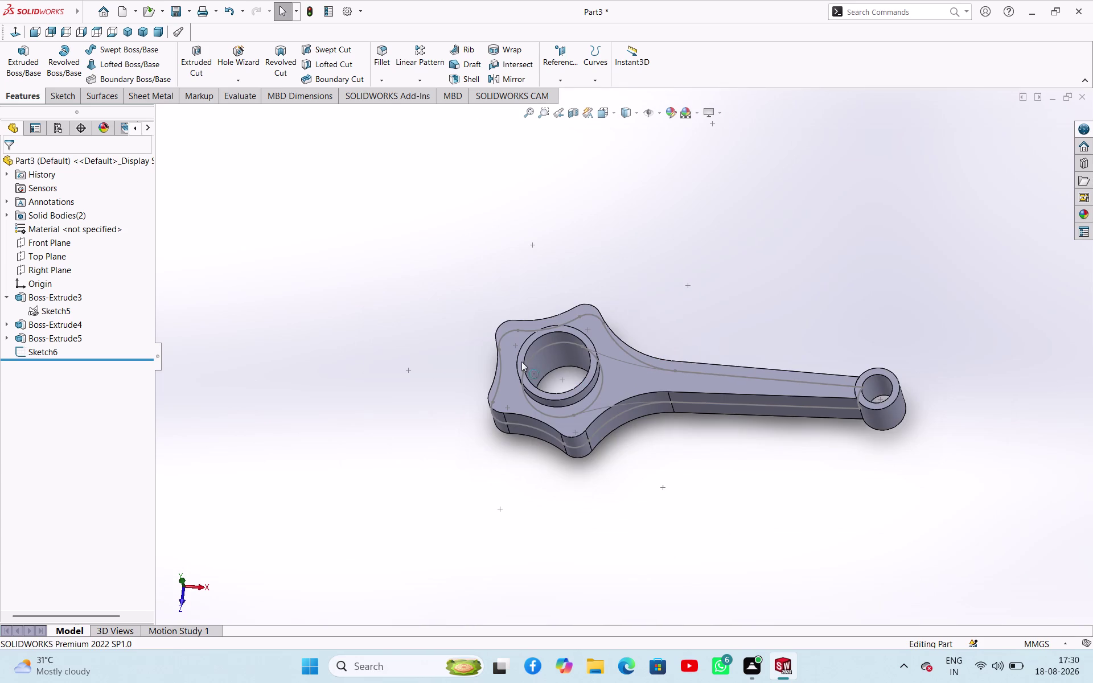
click(314, 343)
click(44, 353)
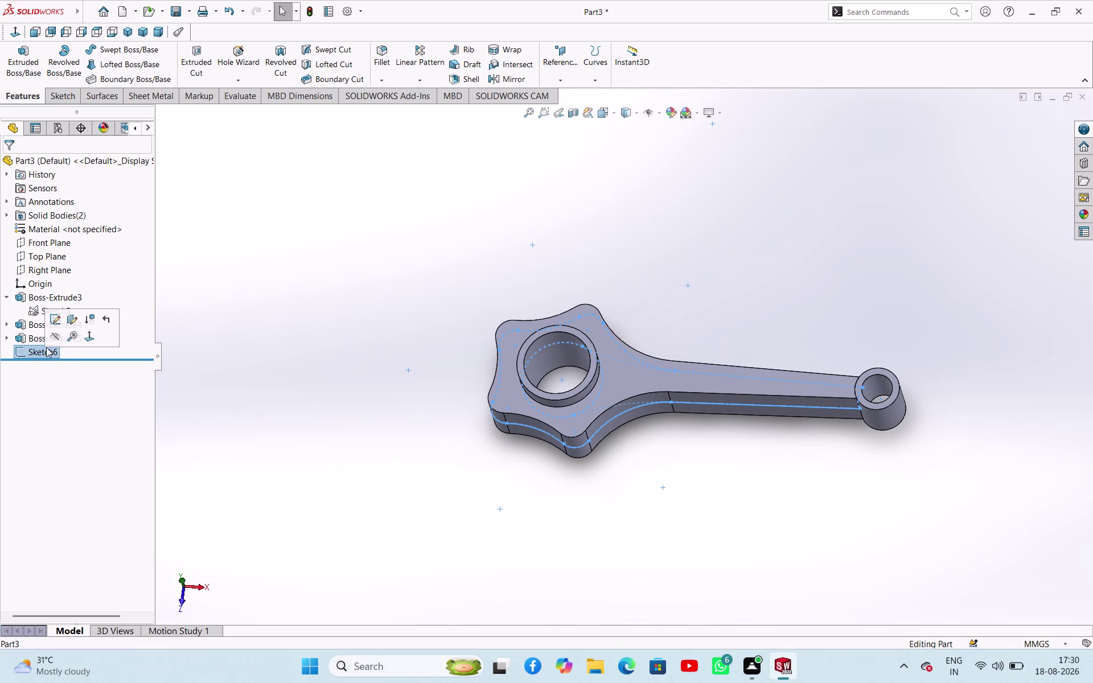
click(57, 322)
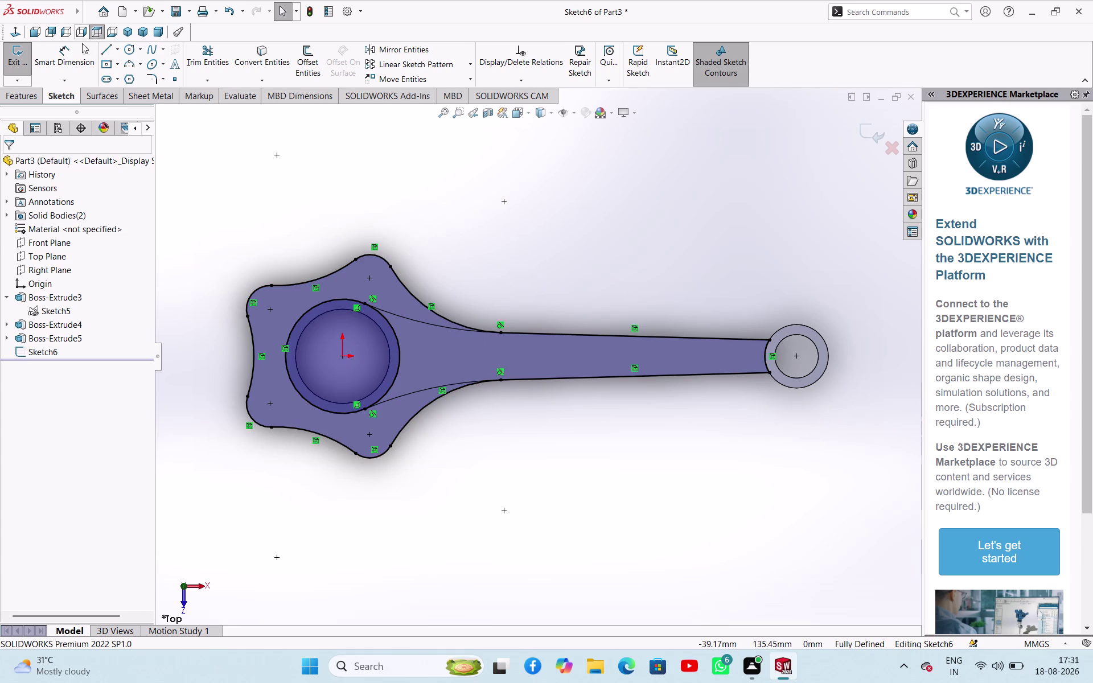
Exit Sketch6 and start an extruded cut using its outline as the profile.
click(24, 58)
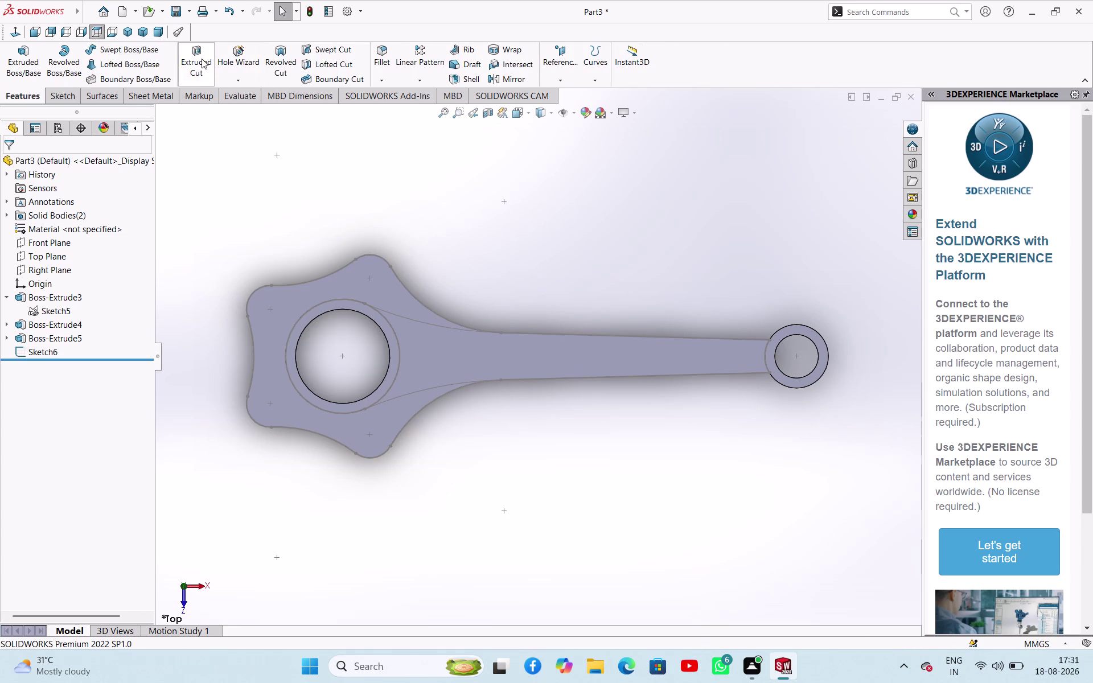
click(194, 58)
middle_drag(550, 414, 540, 280)
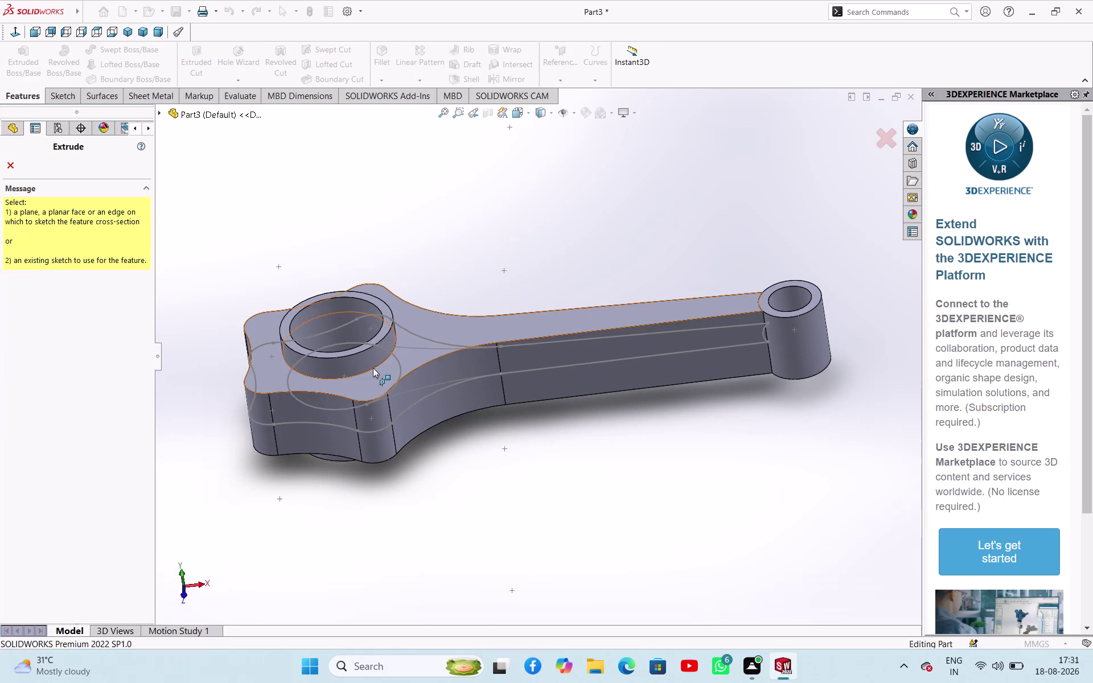
click(320, 422)
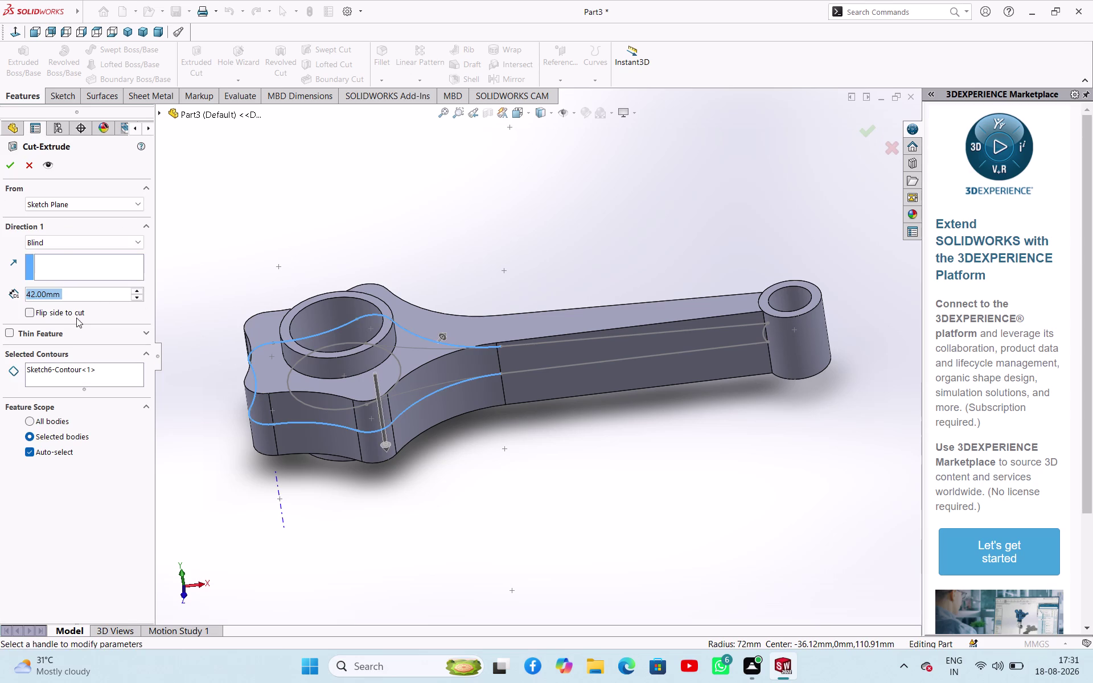
Choose the cut's end condition, confirm, and cancel after the open-profile rebuild error.
click(59, 243)
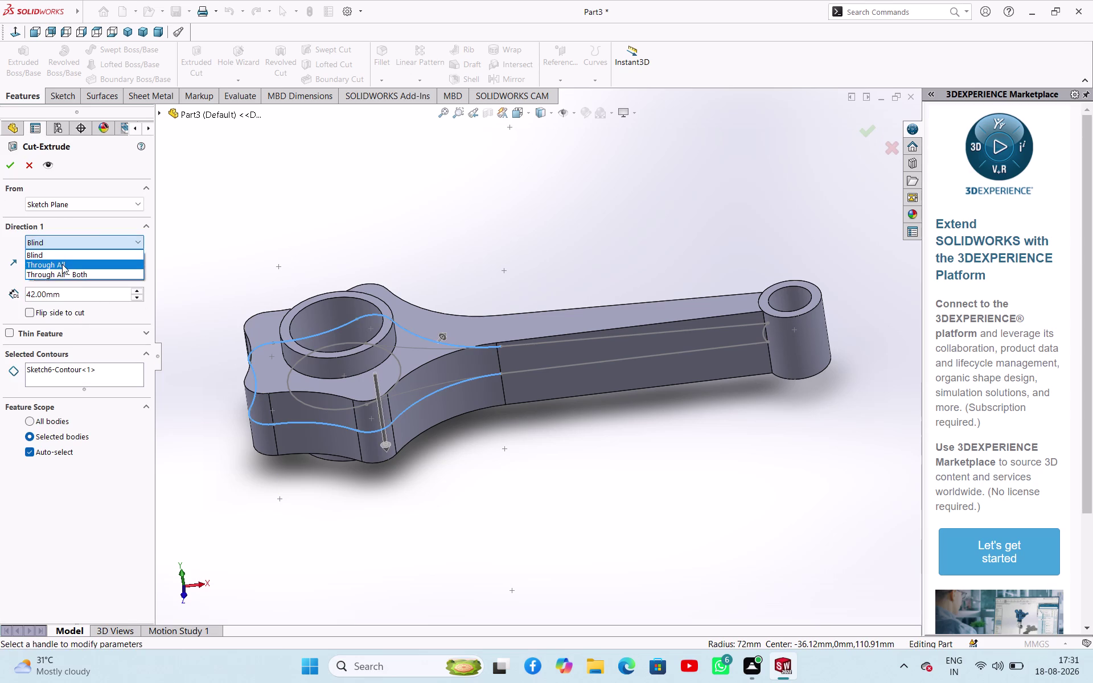
click(112, 240)
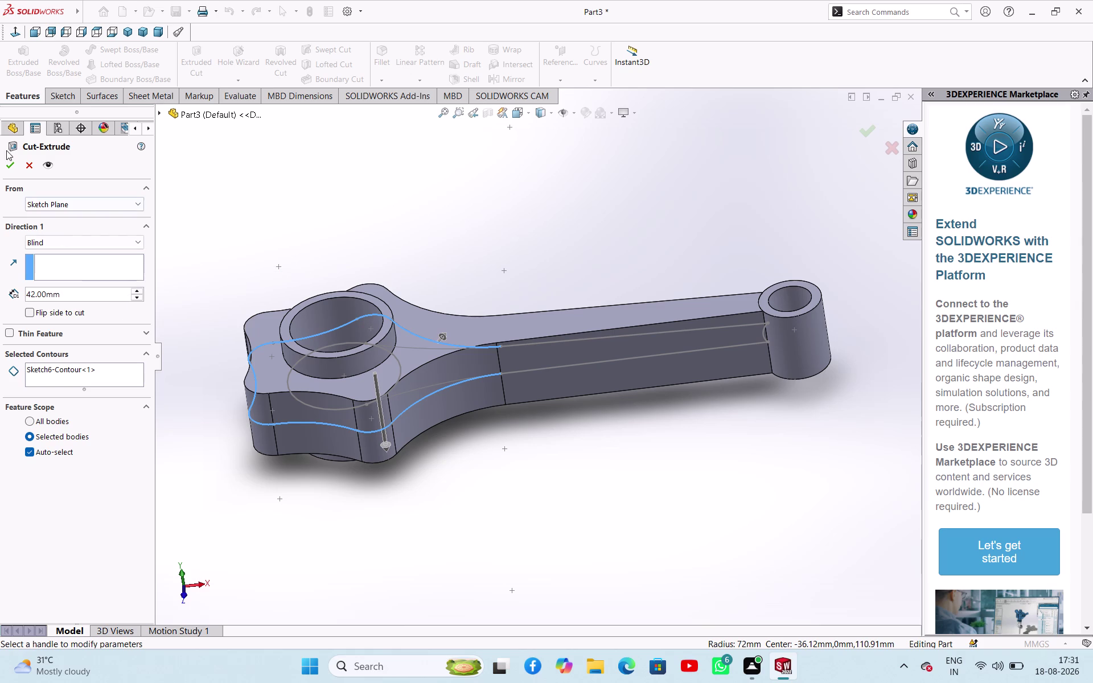
click(14, 167)
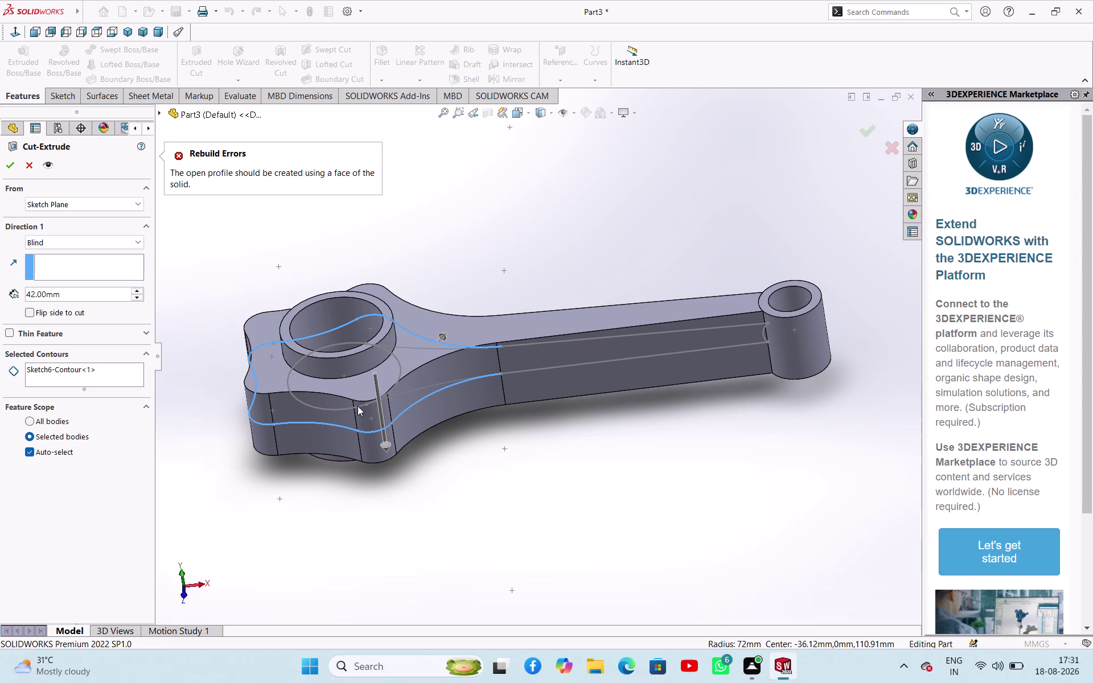
click(30, 171)
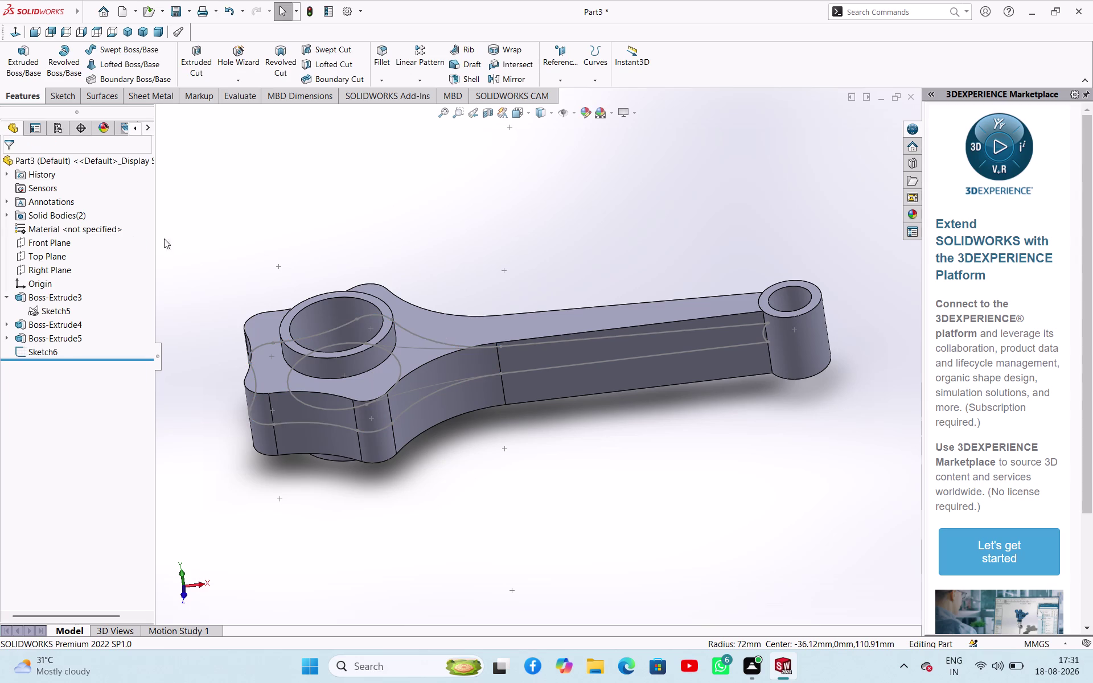
click(37, 352)
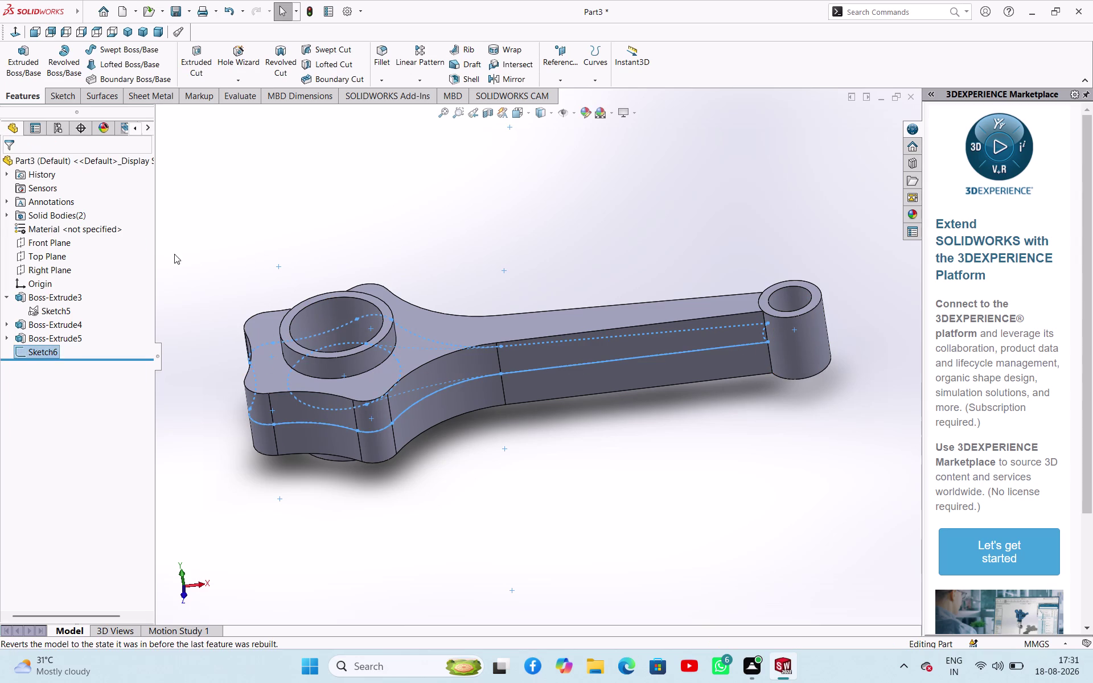
click(201, 54)
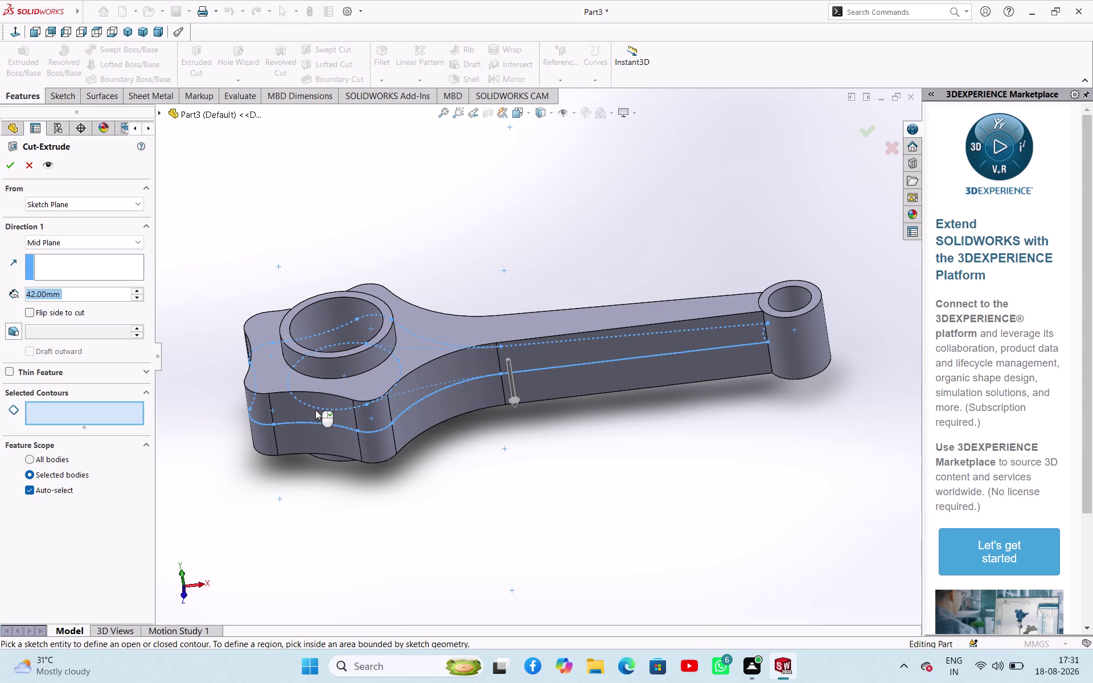
click(318, 408)
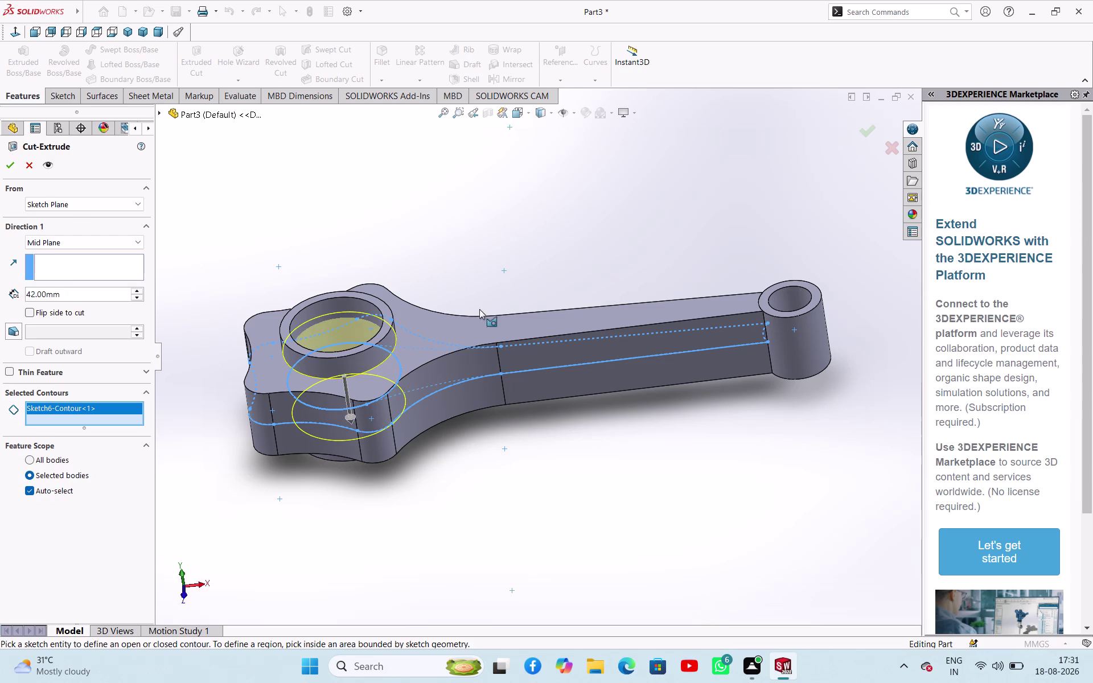
middle_drag(489, 263, 519, 260)
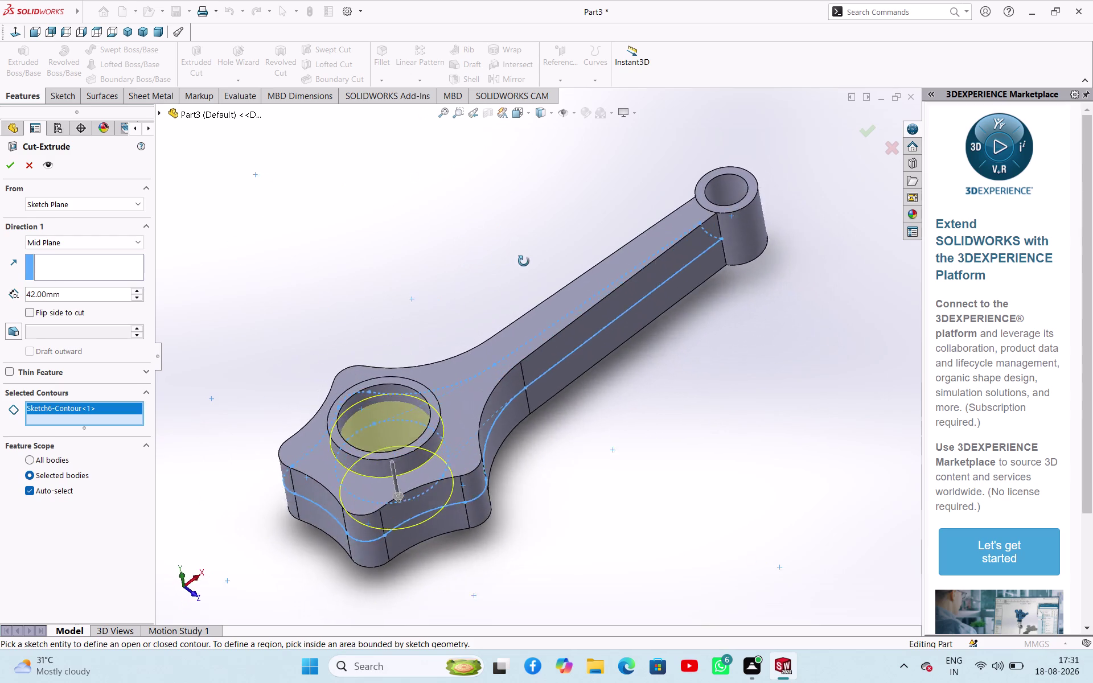
middle_drag(518, 259, 550, 264)
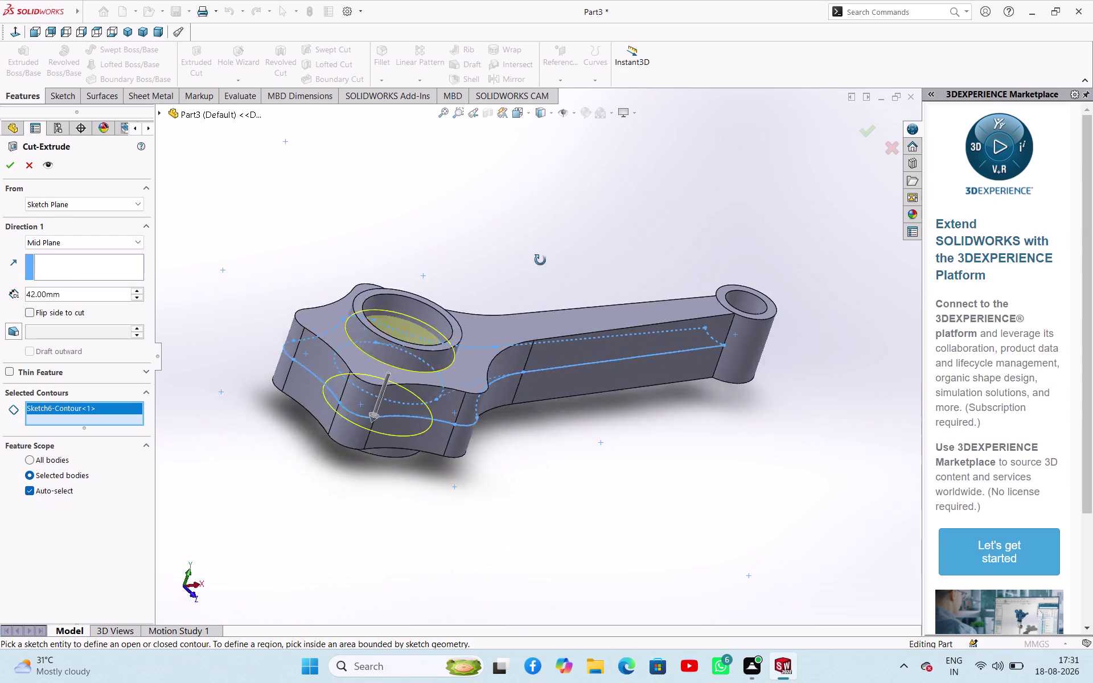
middle_drag(550, 264, 490, 247)
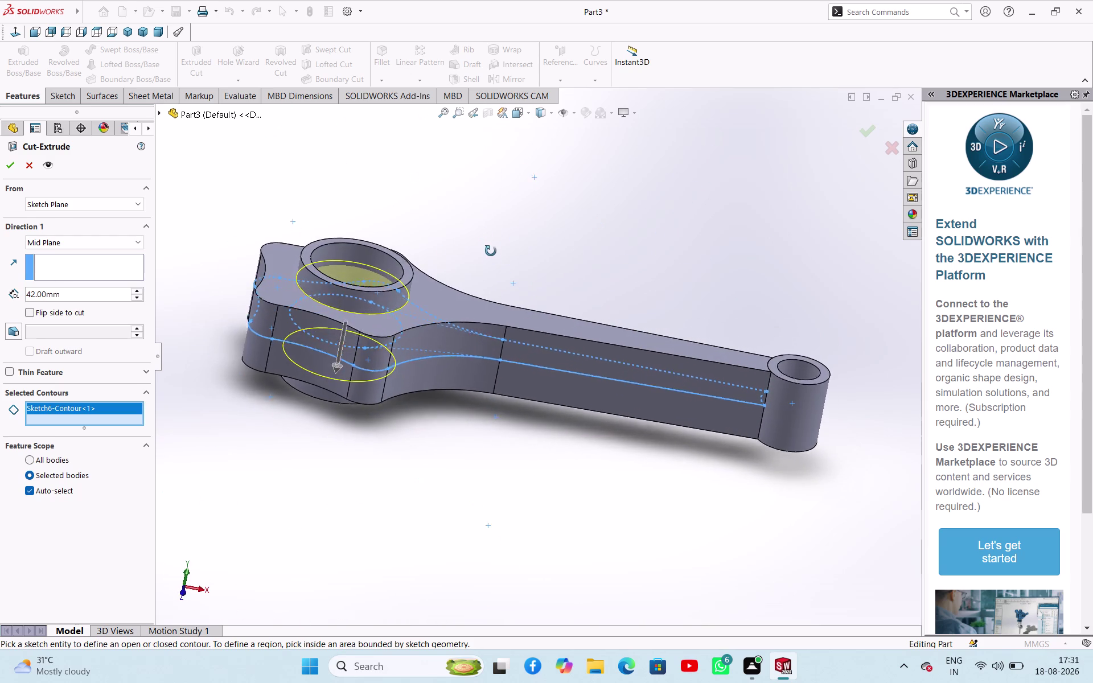
middle_drag(490, 248, 467, 393)
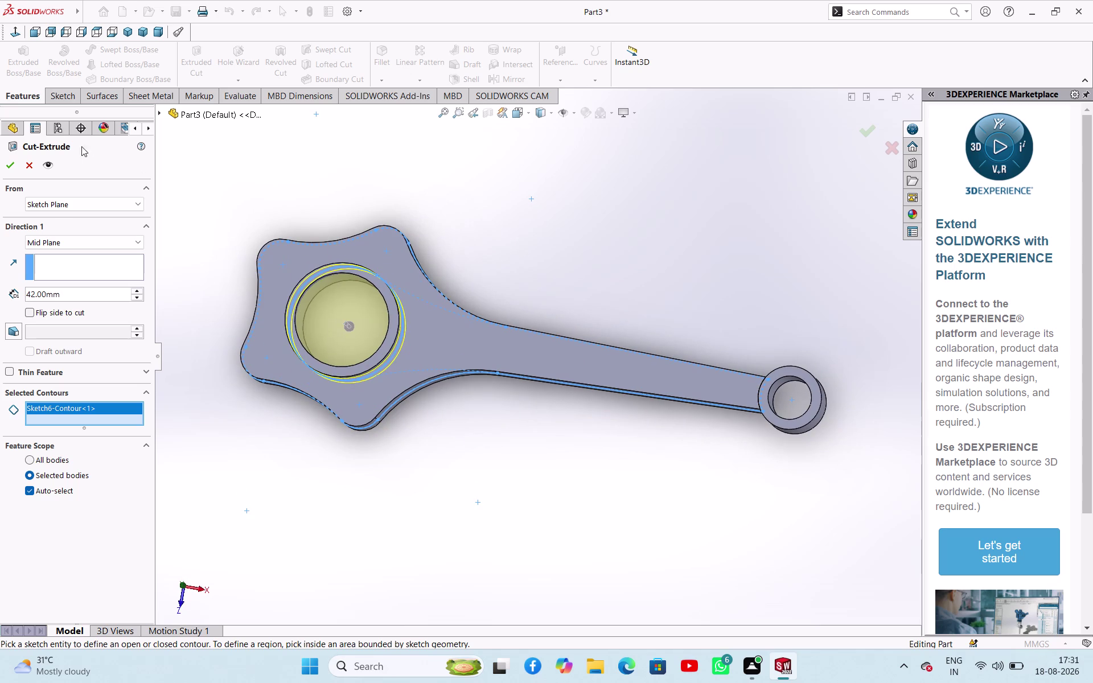
click(33, 169)
click(486, 198)
middle_drag(542, 222, 547, 126)
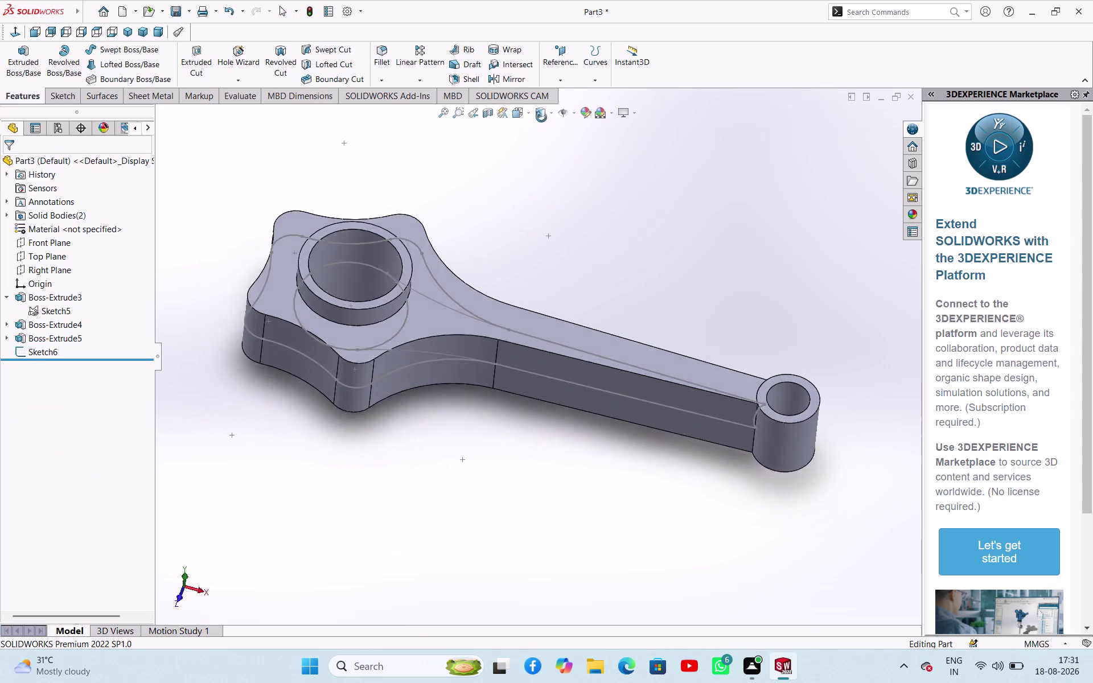
Start another extruded cut on Sketch6's contour.
middle_drag(547, 126, 555, 137)
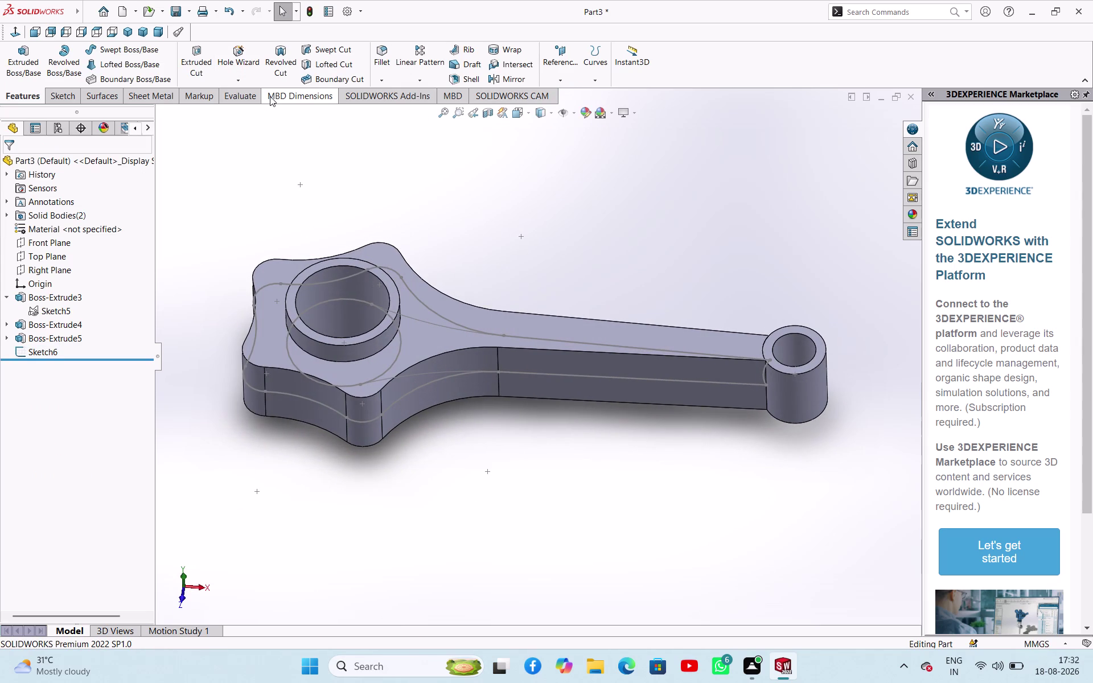
drag(204, 64, 211, 60)
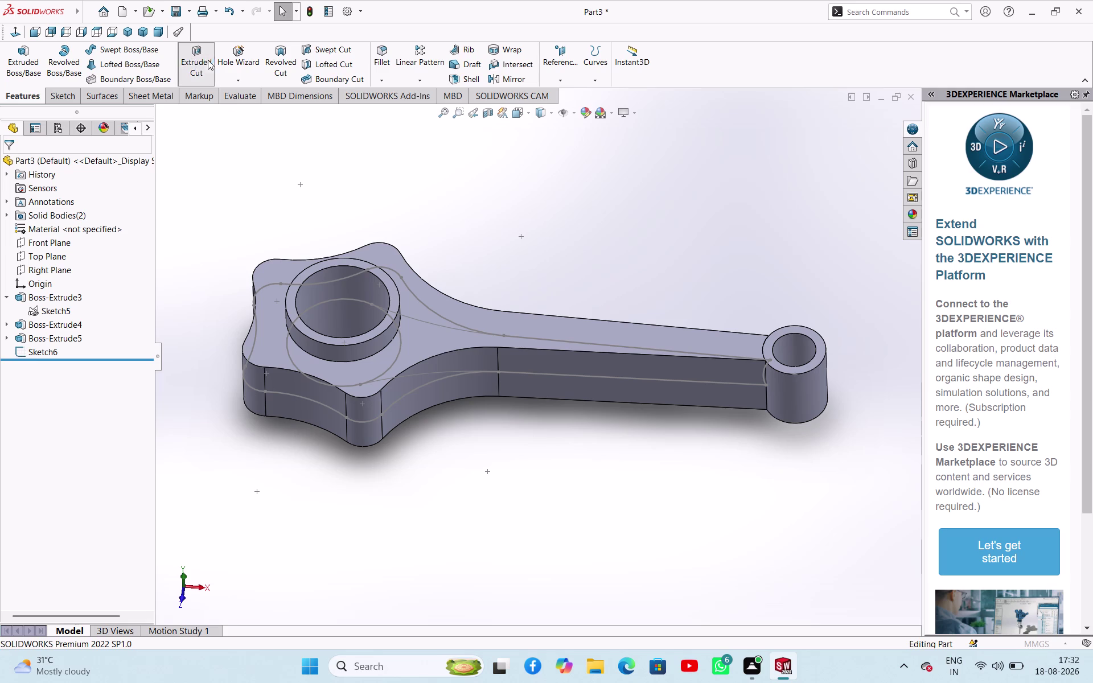
click(257, 389)
middle_drag(438, 469, 450, 426)
click(445, 389)
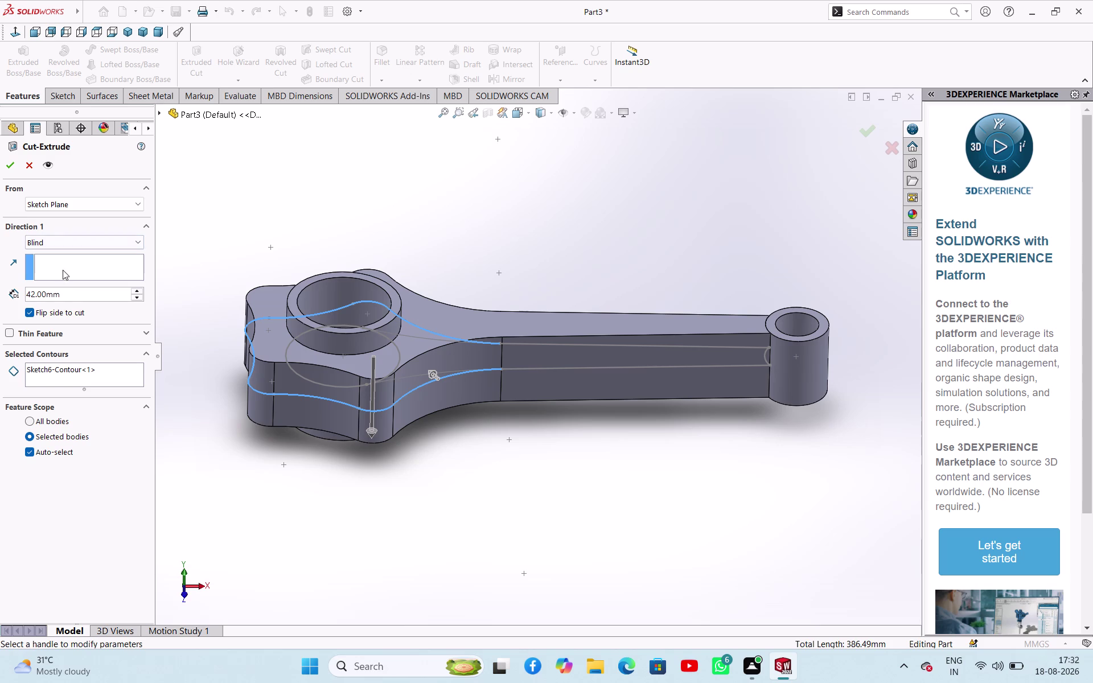
Switch the end condition to Through All - Both, preview it, and cancel the cut.
click(91, 246)
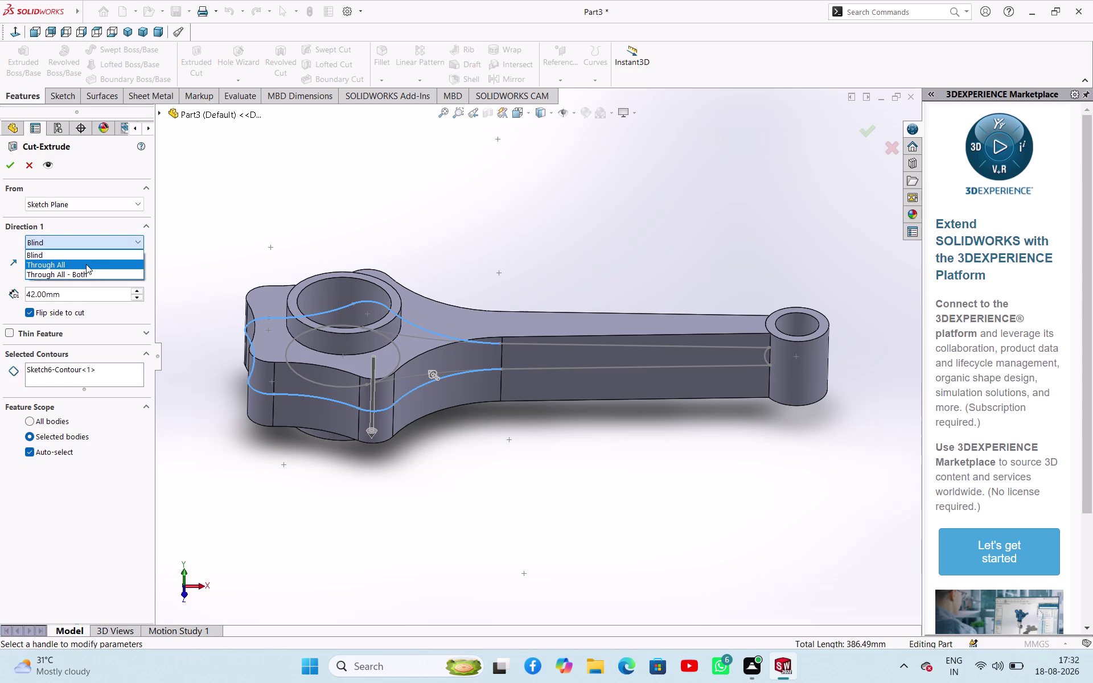
click(86, 264)
click(95, 245)
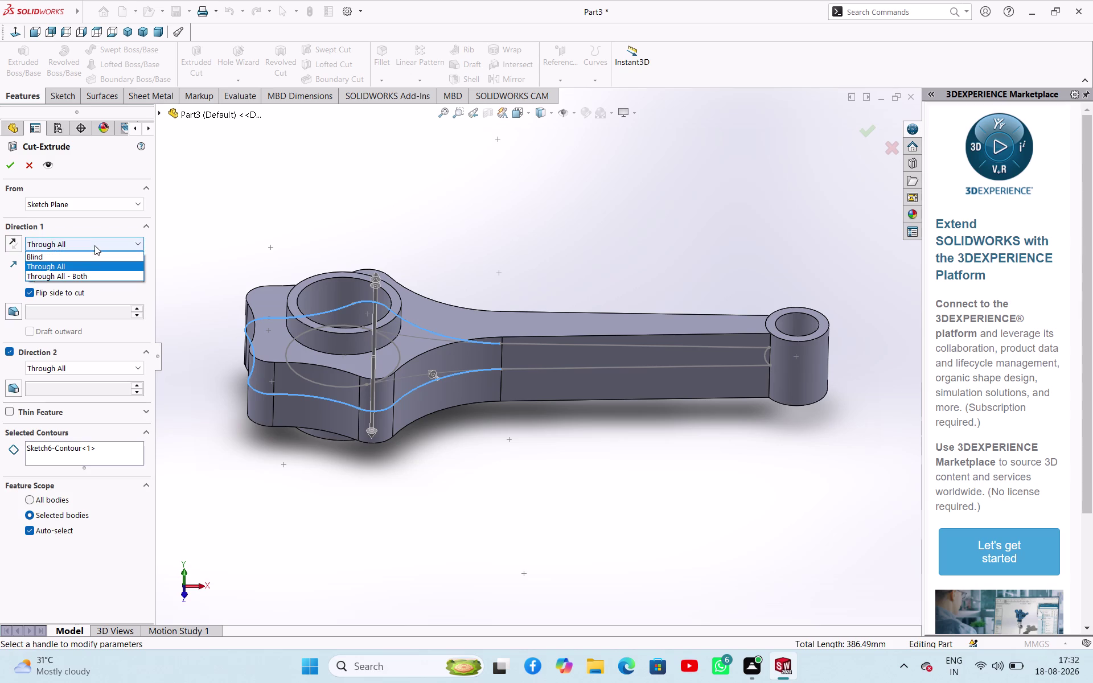
click(92, 275)
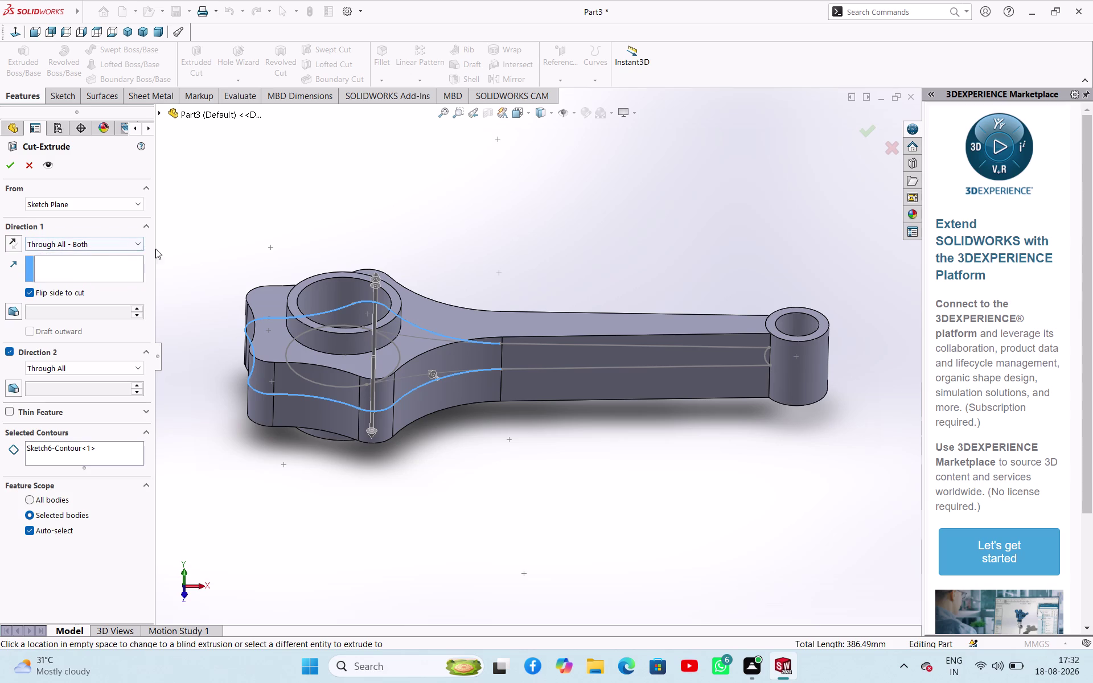
middle_drag(236, 247, 273, 188)
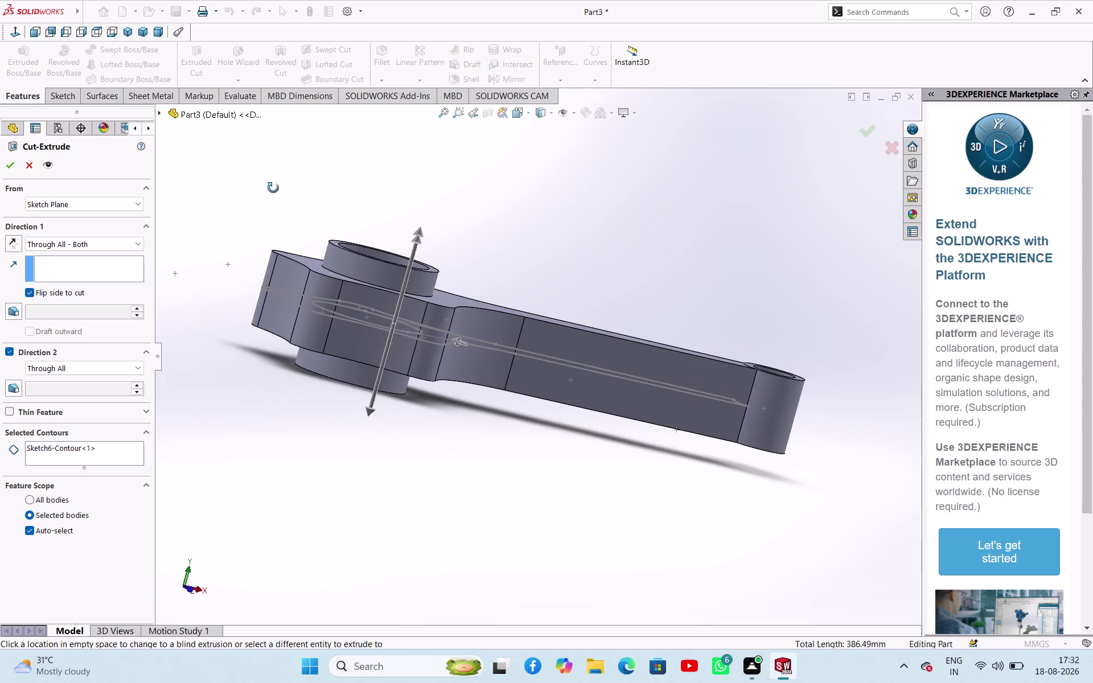
middle_drag(273, 188, 249, 191)
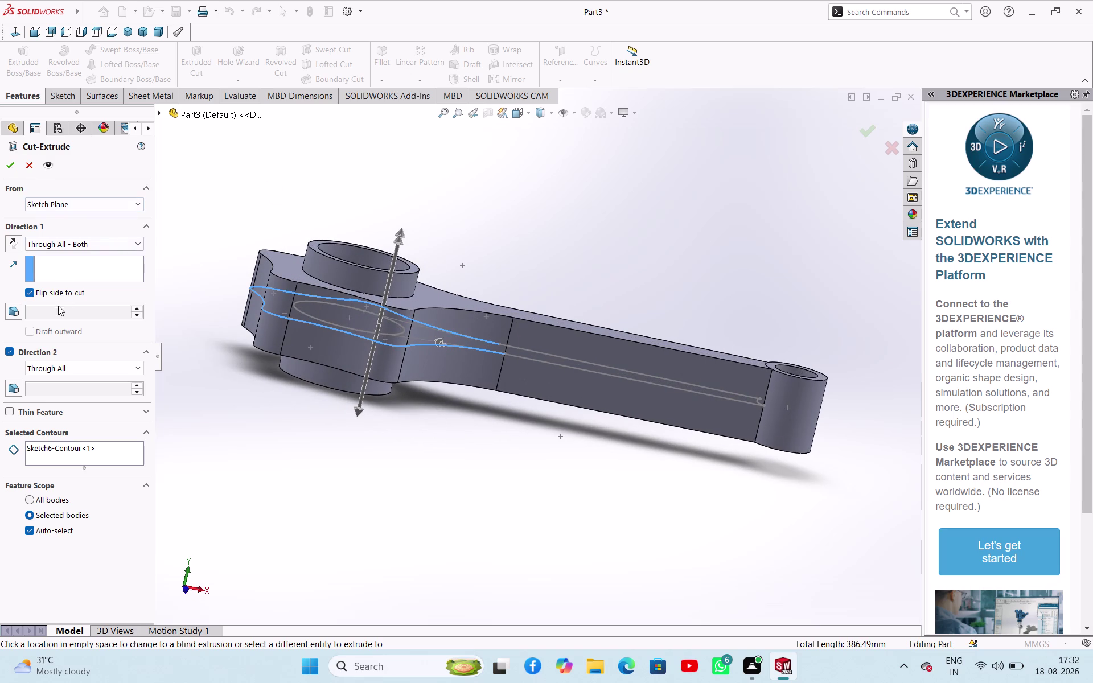
click(25, 166)
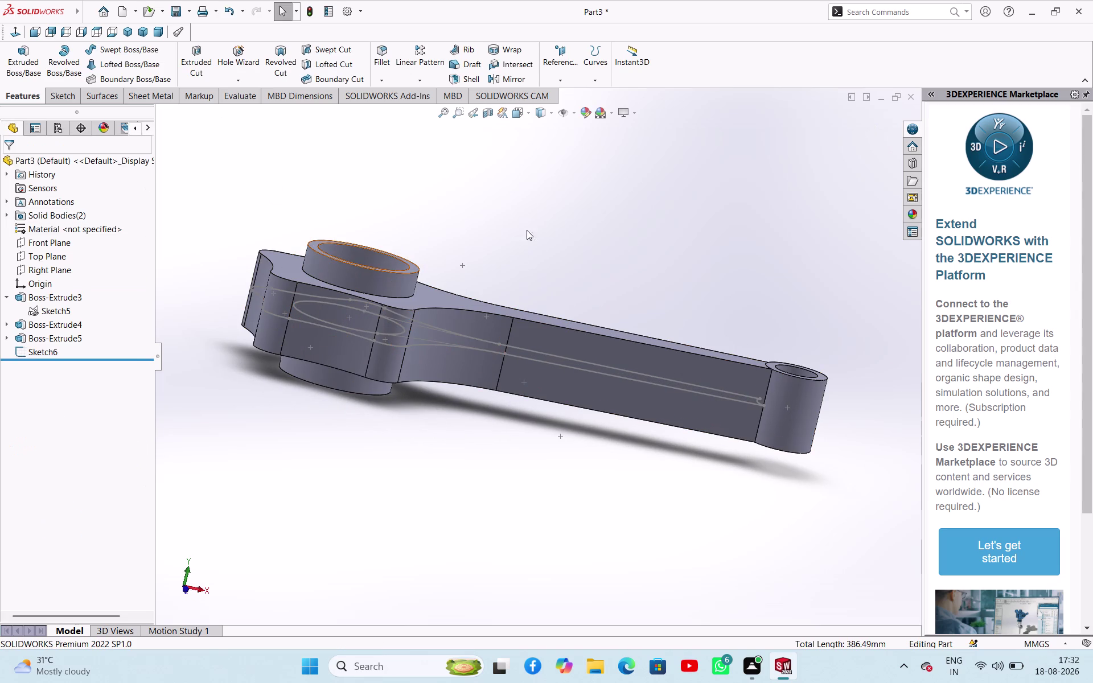
click(530, 205)
middle_drag(539, 207, 524, 363)
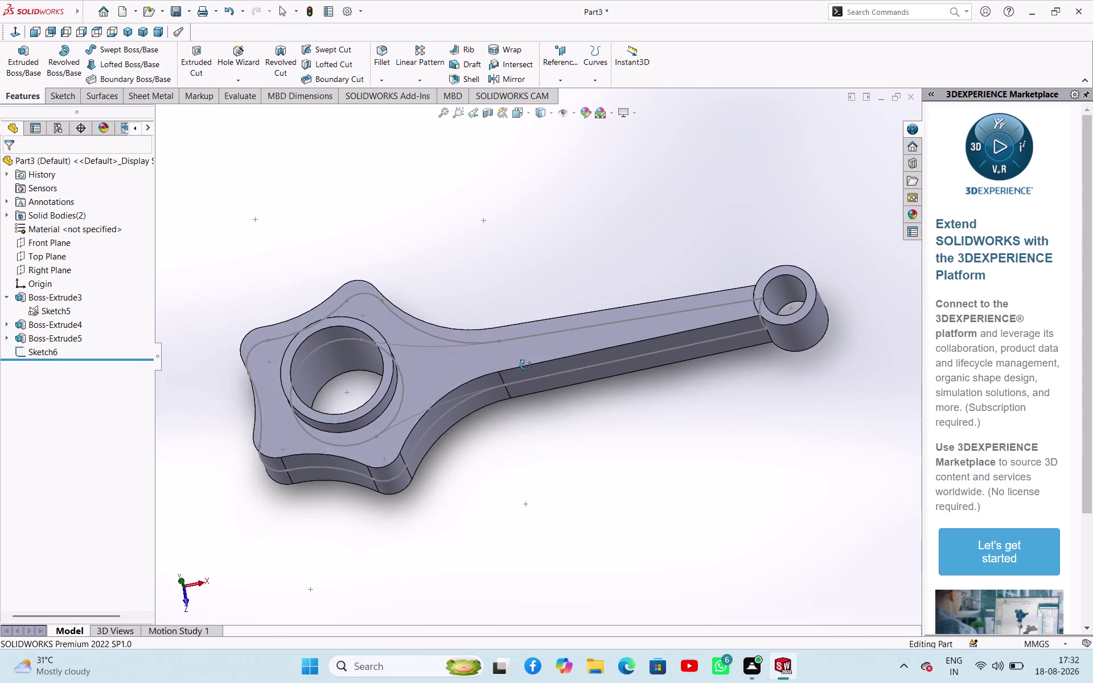
middle_drag(525, 362, 506, 305)
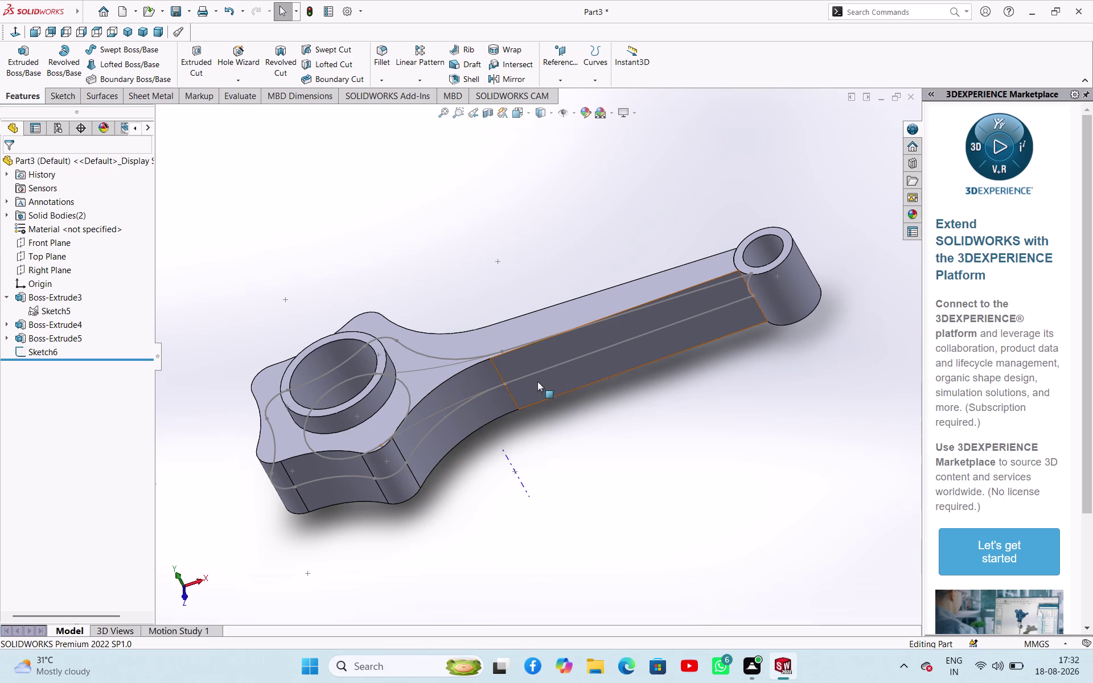
middle_drag(543, 421, 586, 430)
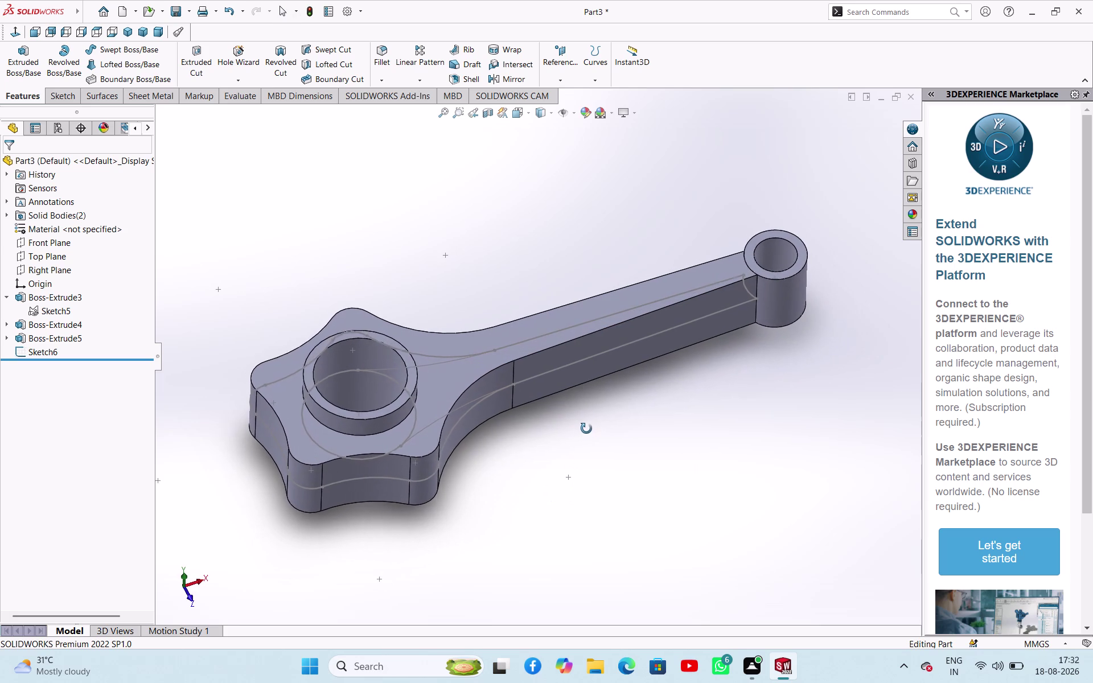
middle_drag(587, 430, 572, 422)
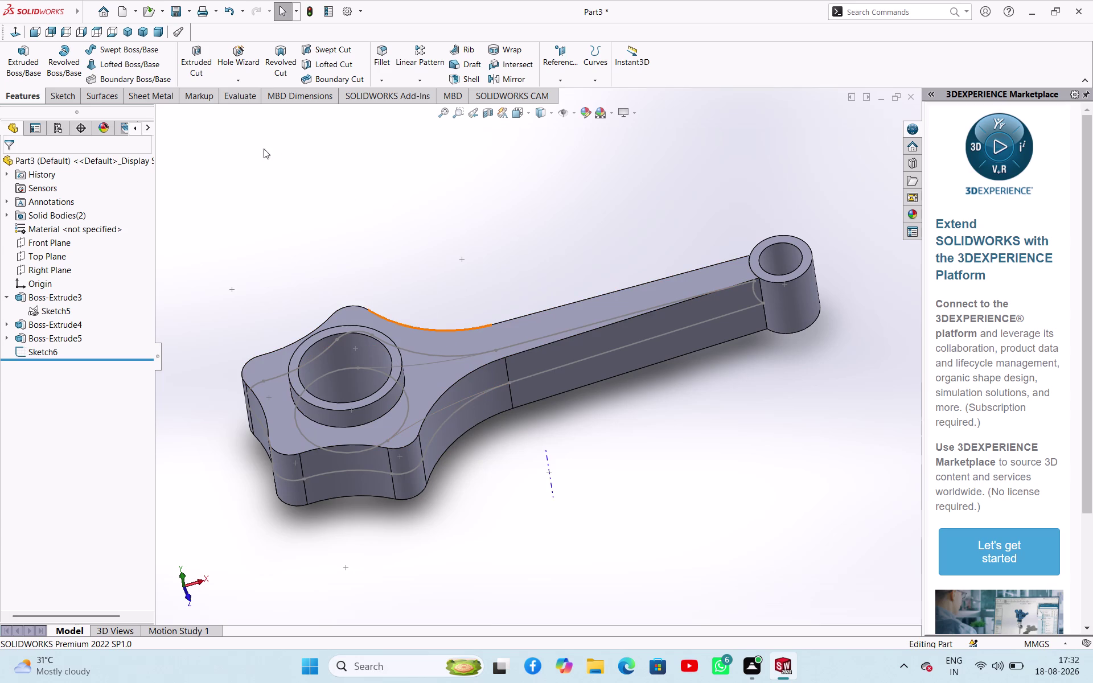
click(208, 58)
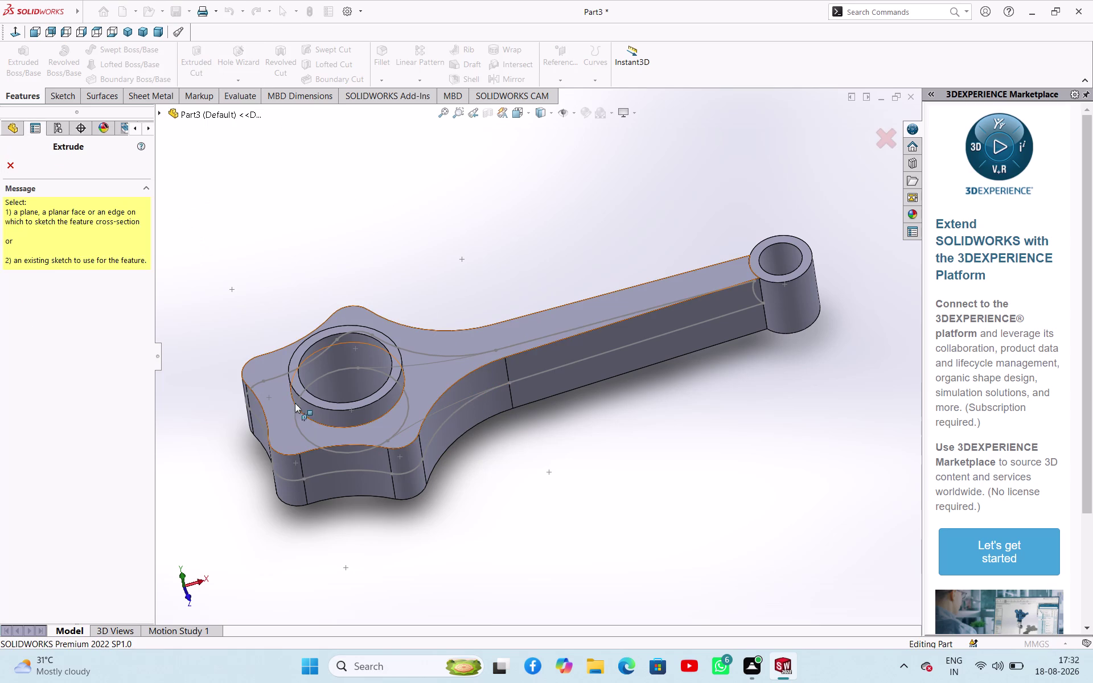
click(353, 470)
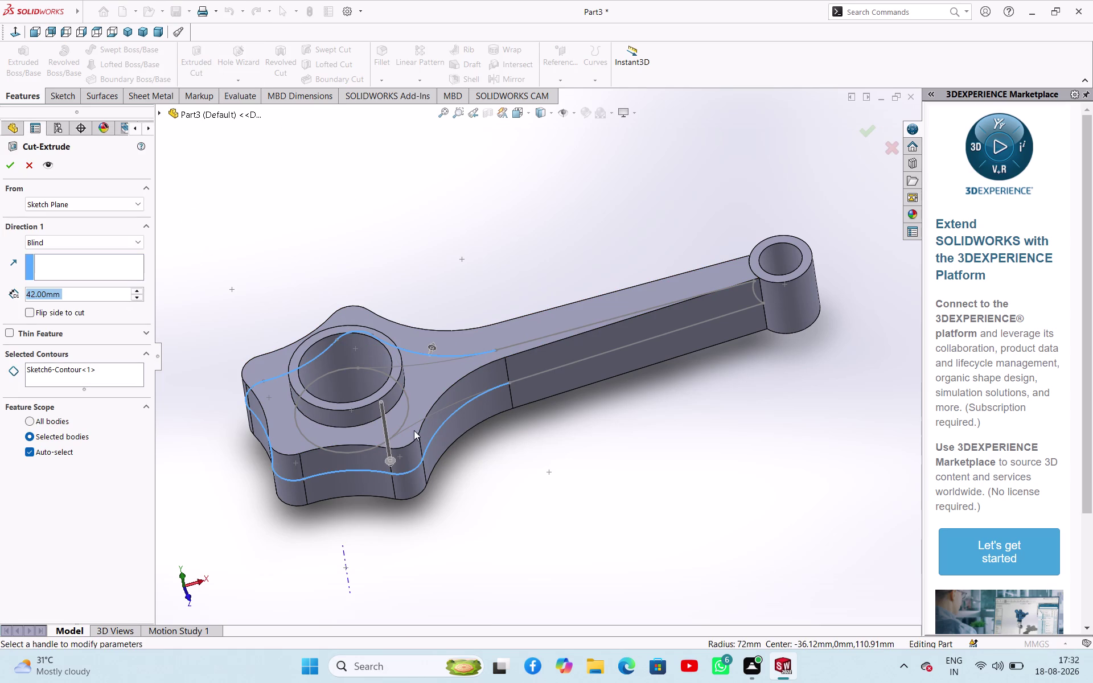
key(Escape)
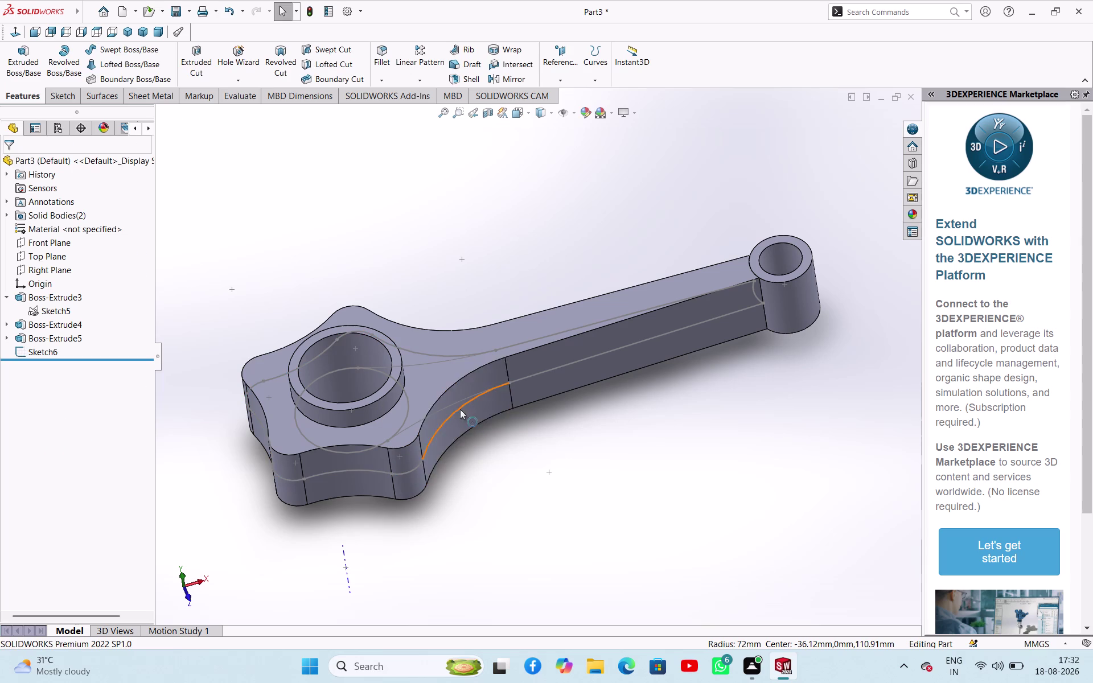
click(453, 402)
key(Delete)
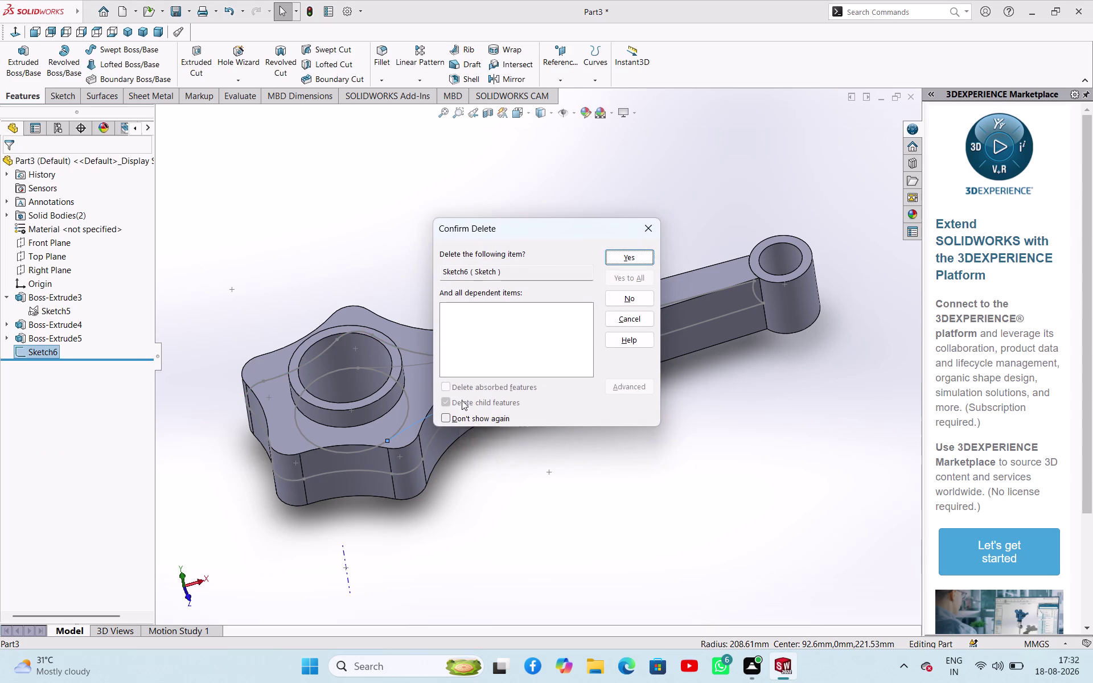
click(631, 256)
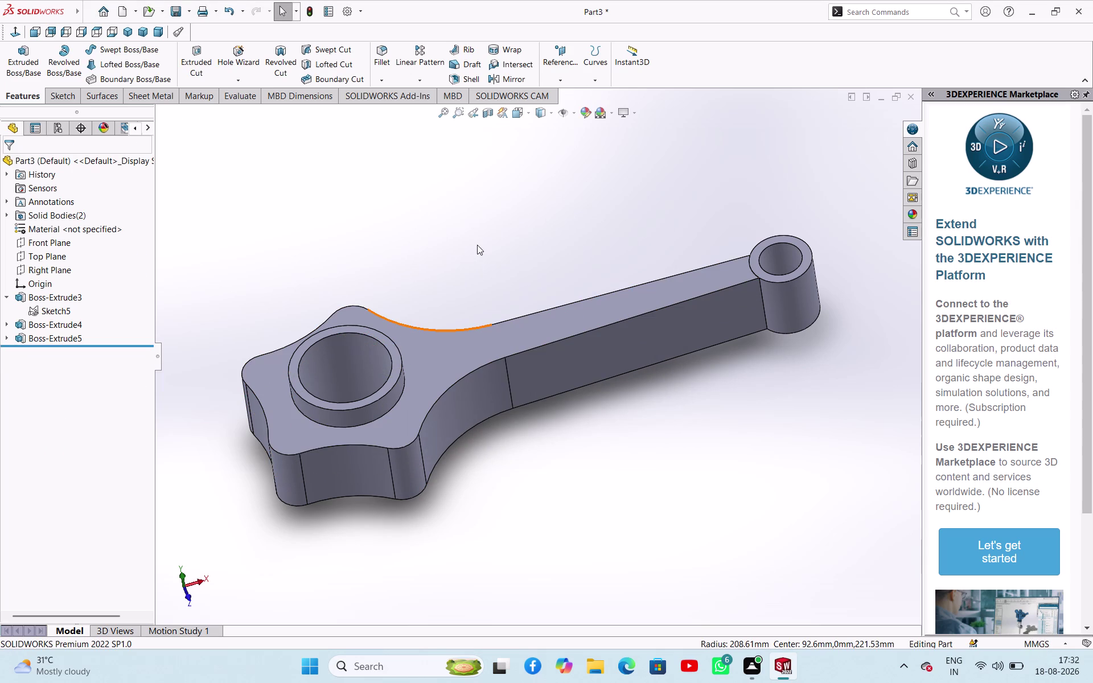
click(478, 244)
key(ctrl+z)
click(266, 280)
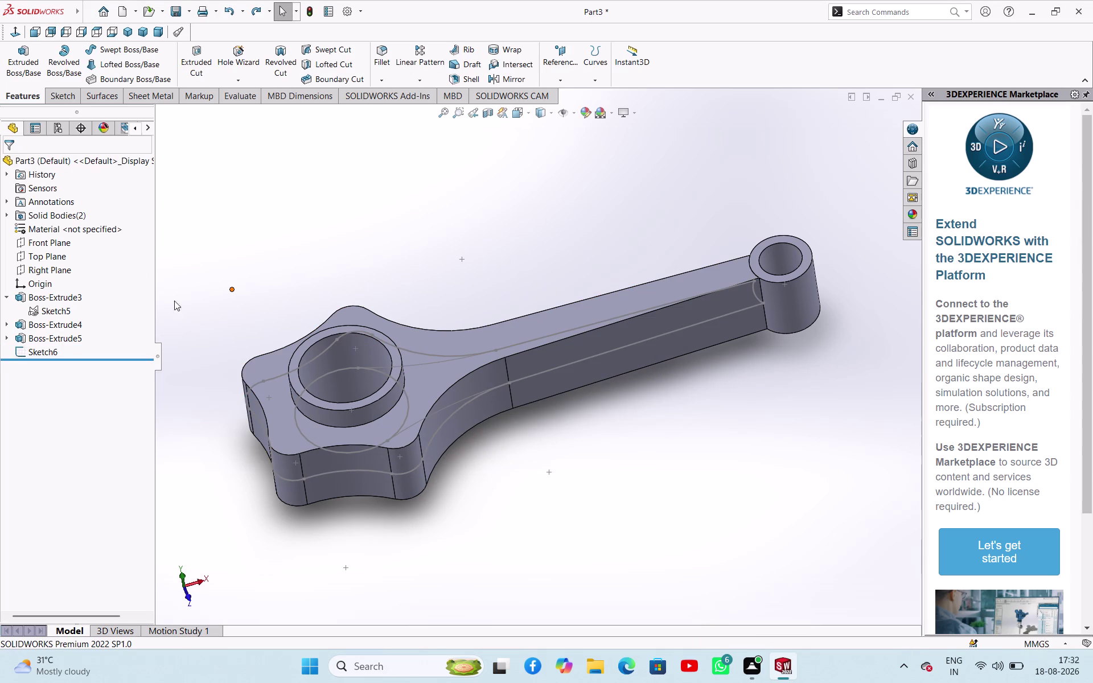
Reopen Sketch6 for editing from the FeatureManager tree.
click(37, 353)
click(49, 328)
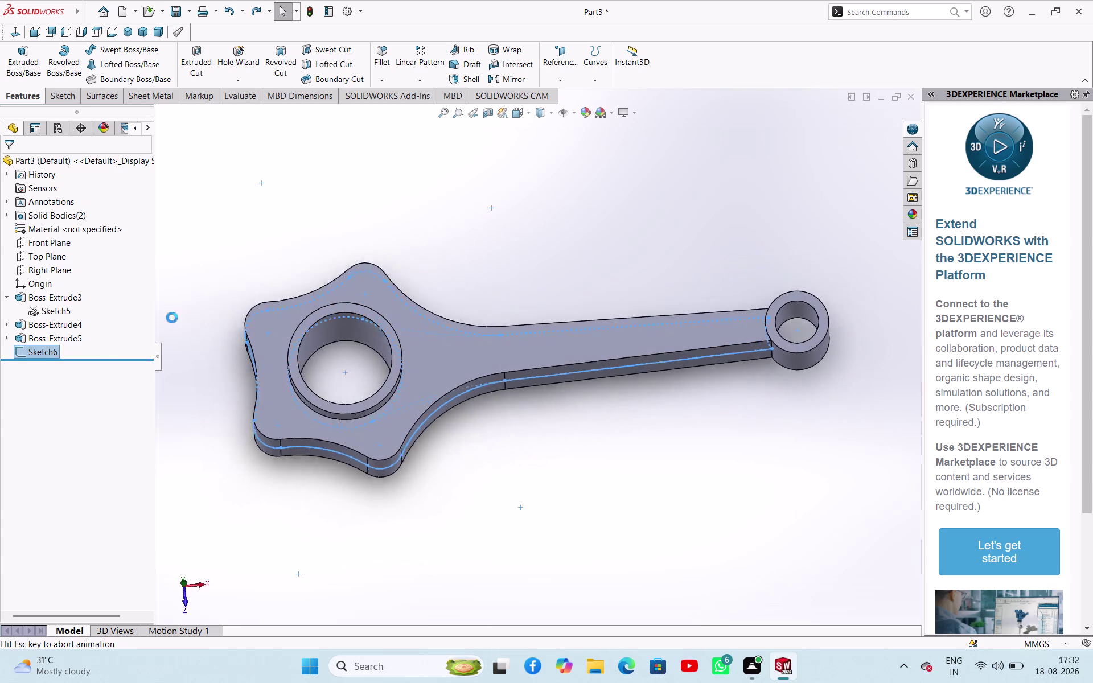
click(550, 225)
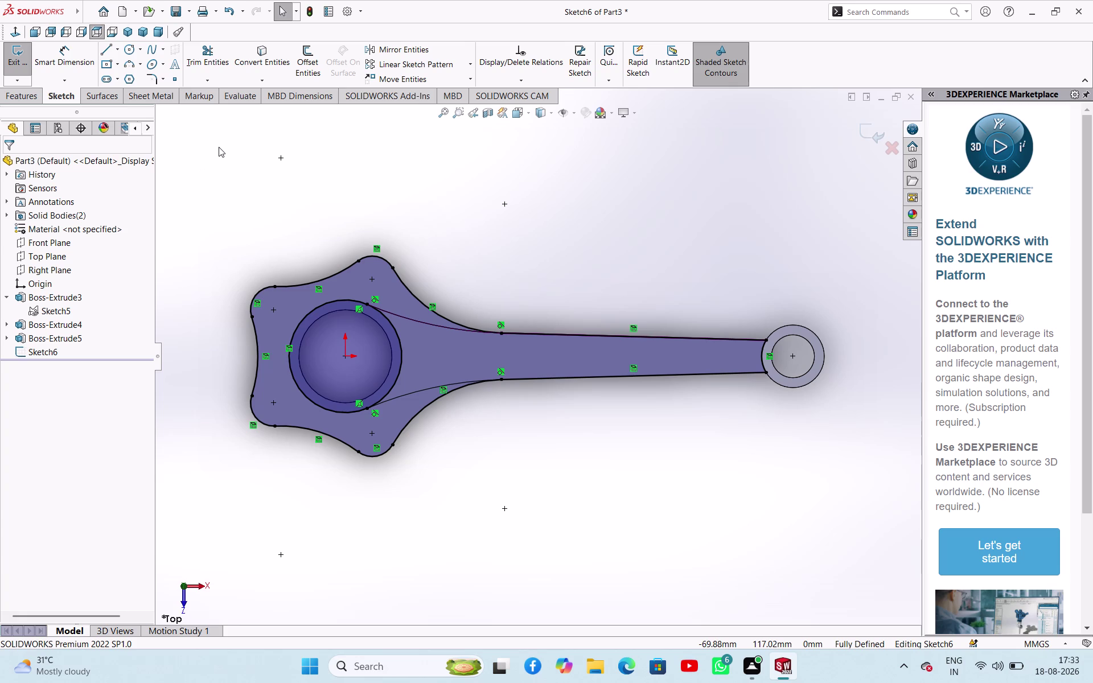
Undo recent changes and delete all existing entities from Sketch6.
key(ctrl+z)
key(ctrl+z)
key(ctrl+z)
key(ctrl+z)
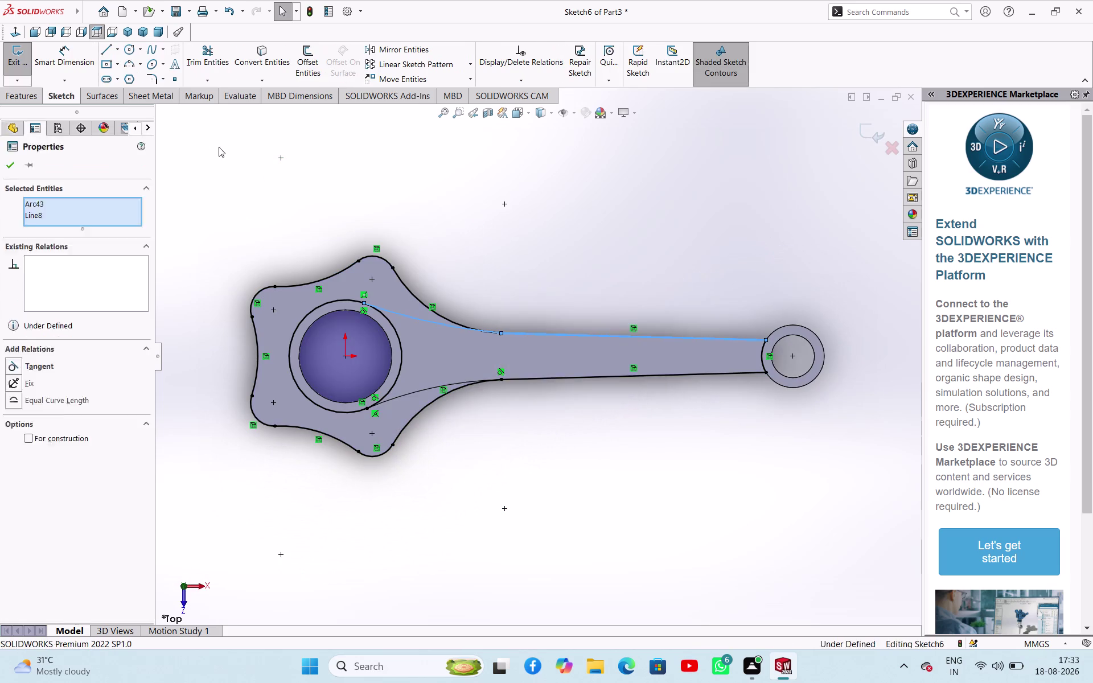
key(ctrl+z)
key(ctrl+z)
key(ctrl+z)
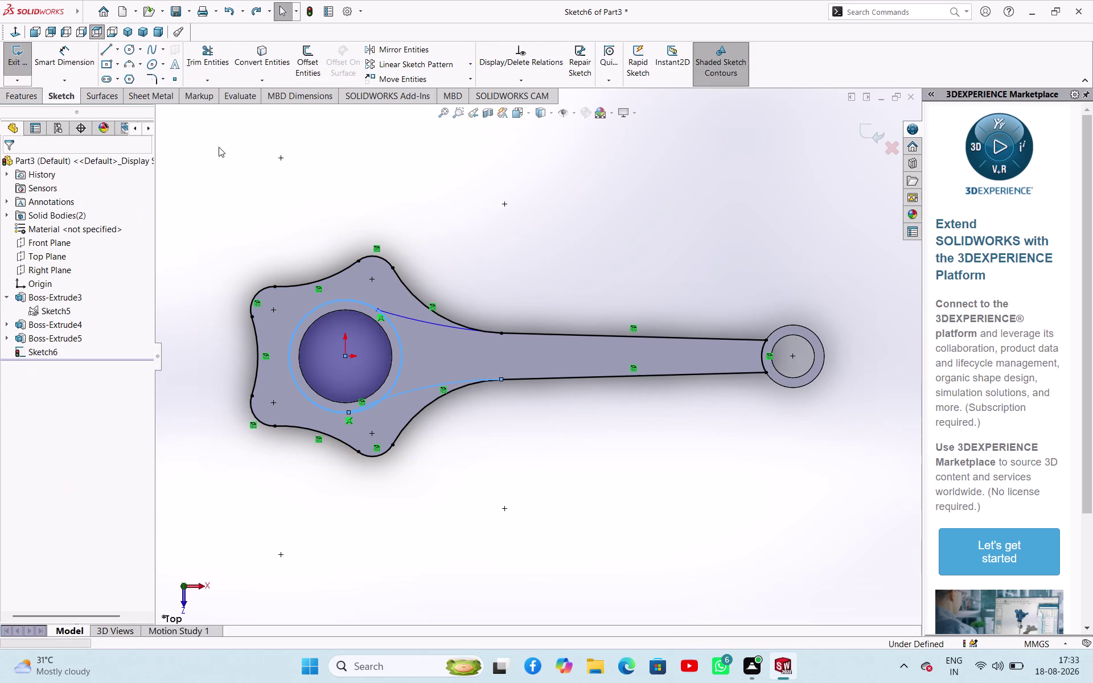
key(ctrl+z)
key(ctrl+z)
key(ctrl+z)
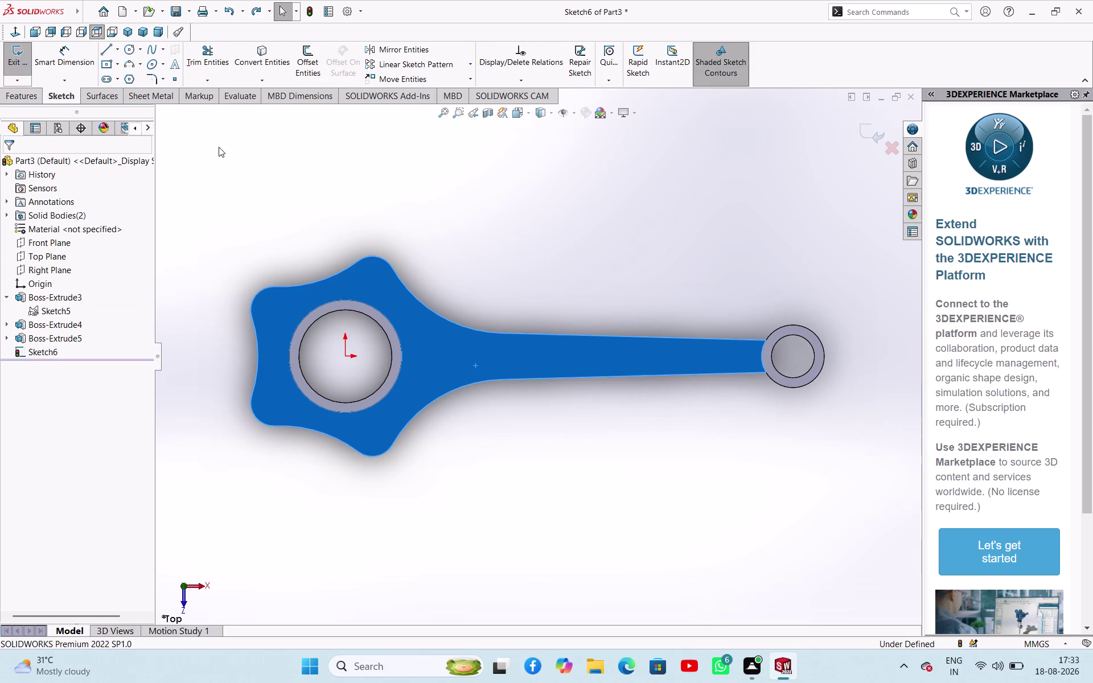
click(681, 229)
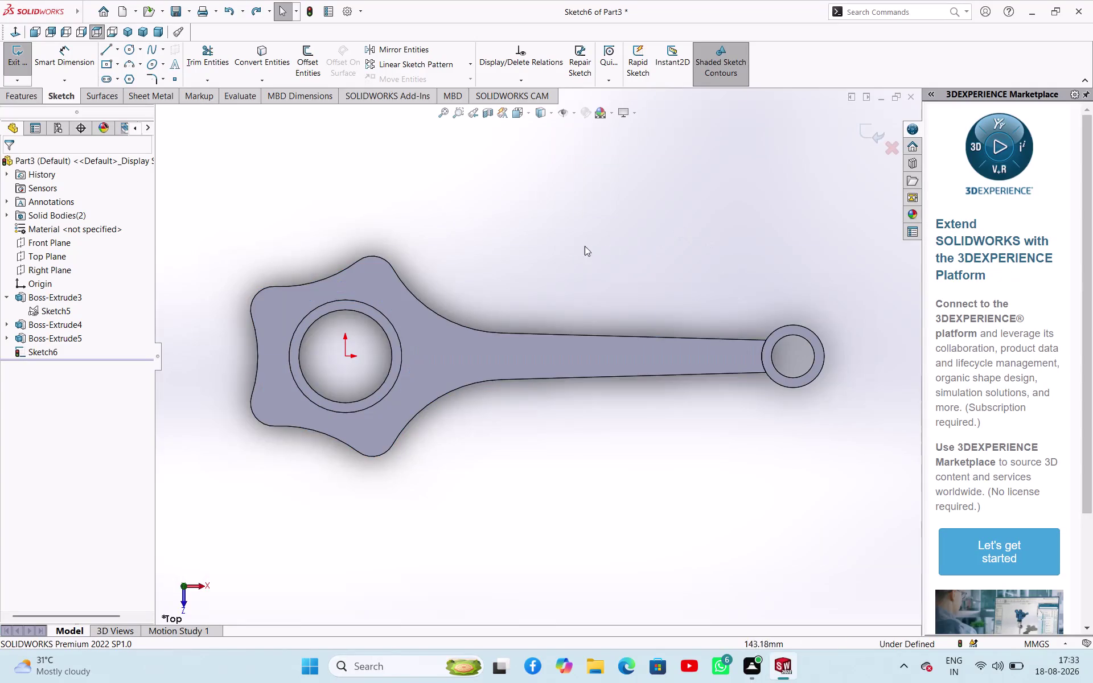
Convert the rod's top-face outline into Sketch6.
middle_drag(572, 240, 567, 138)
click(431, 323)
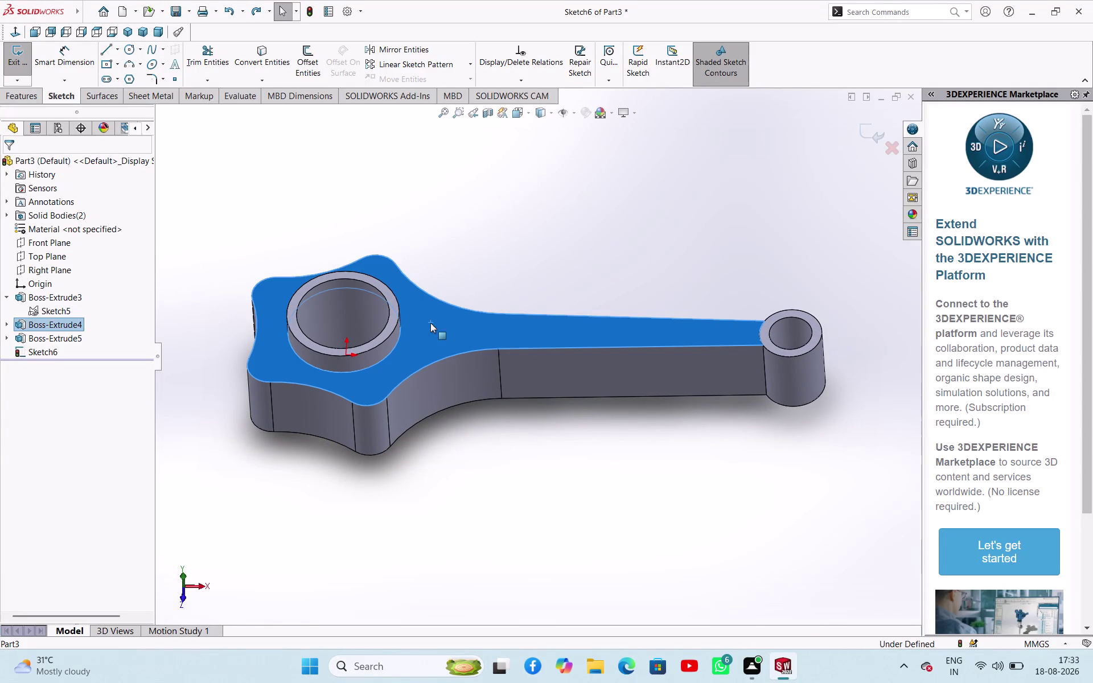
click(266, 64)
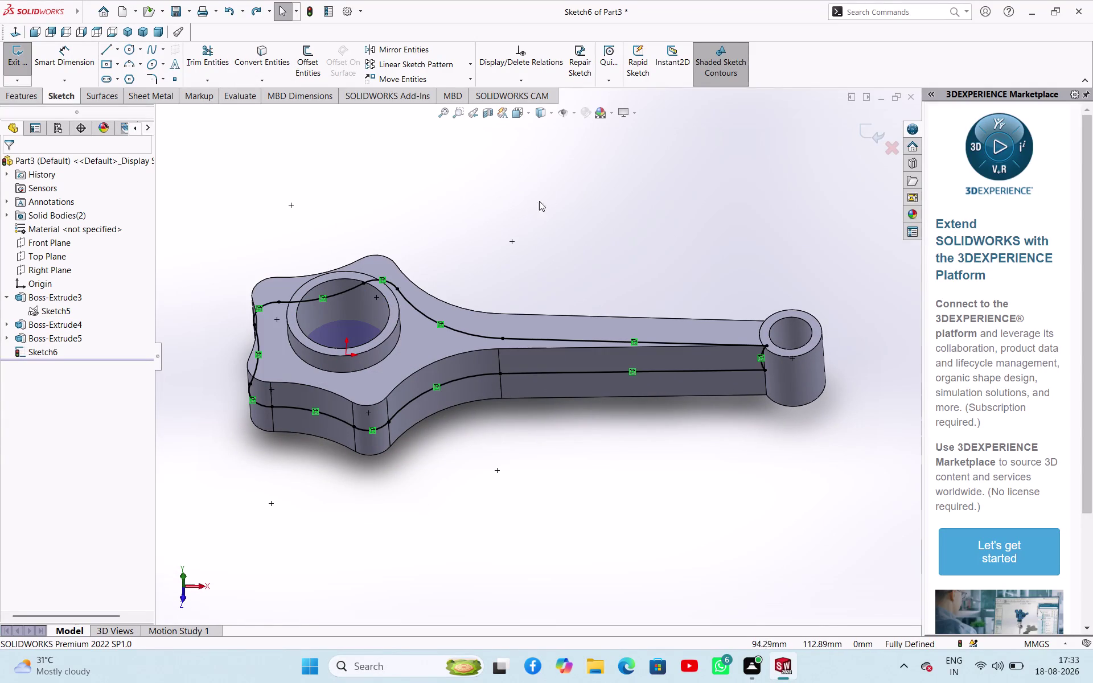
middle_drag(566, 193, 572, 237)
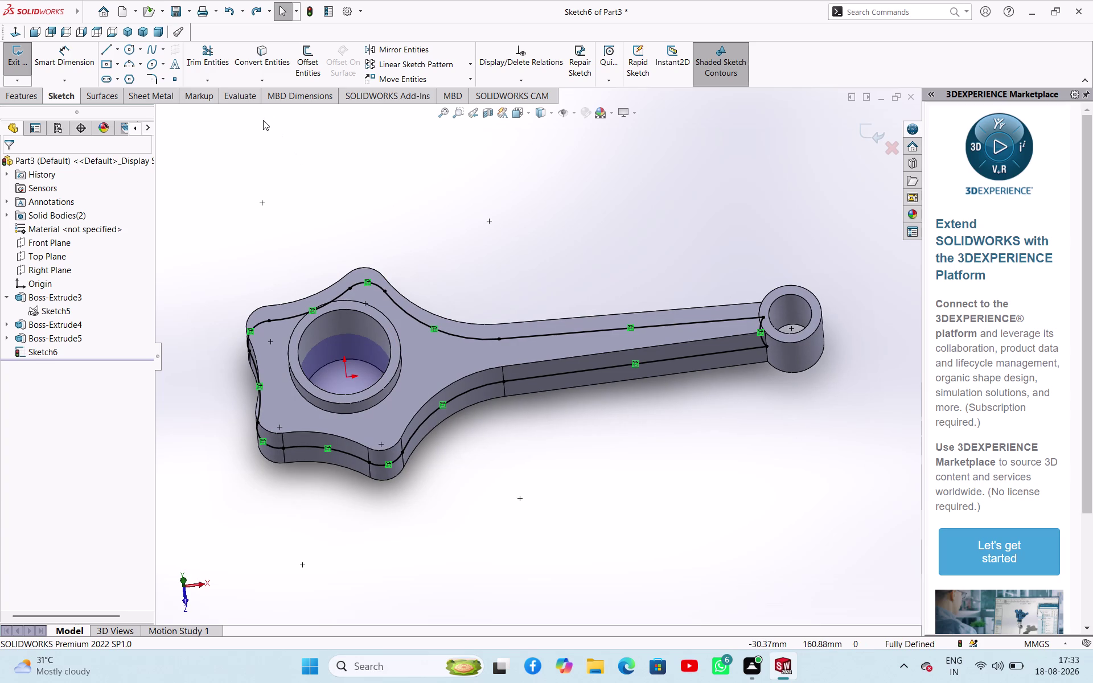
Project the big-end bore edge as a 63 mm circle and inspect the sketch.
click(242, 58)
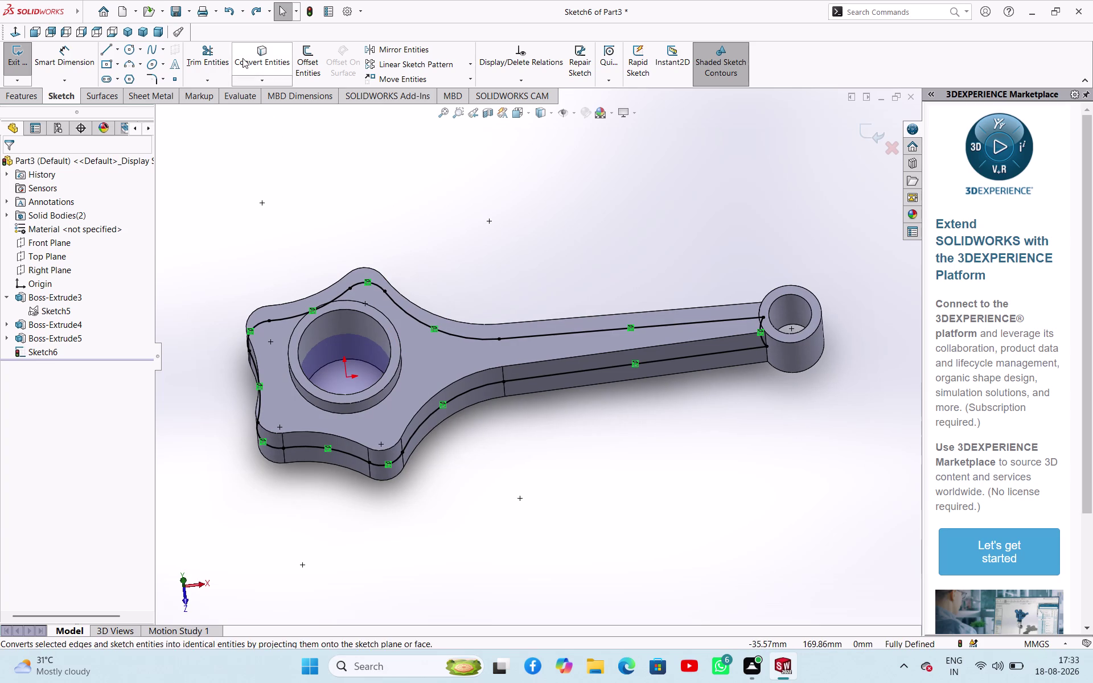
click(288, 351)
click(14, 162)
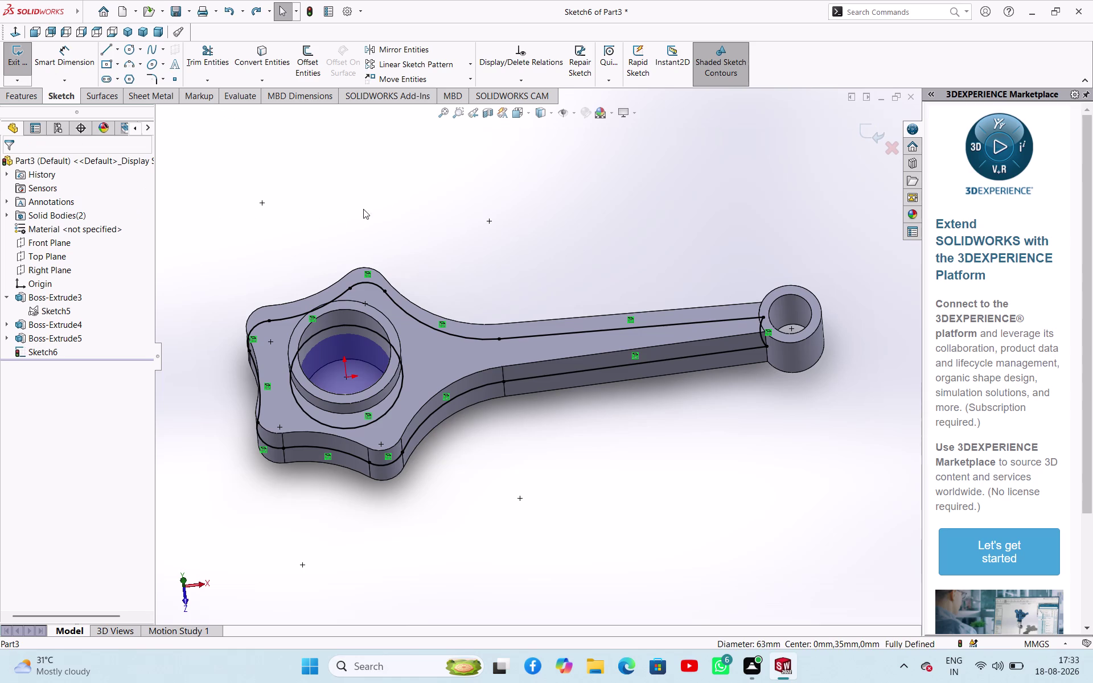
click(364, 209)
middle_drag(510, 186, 501, 230)
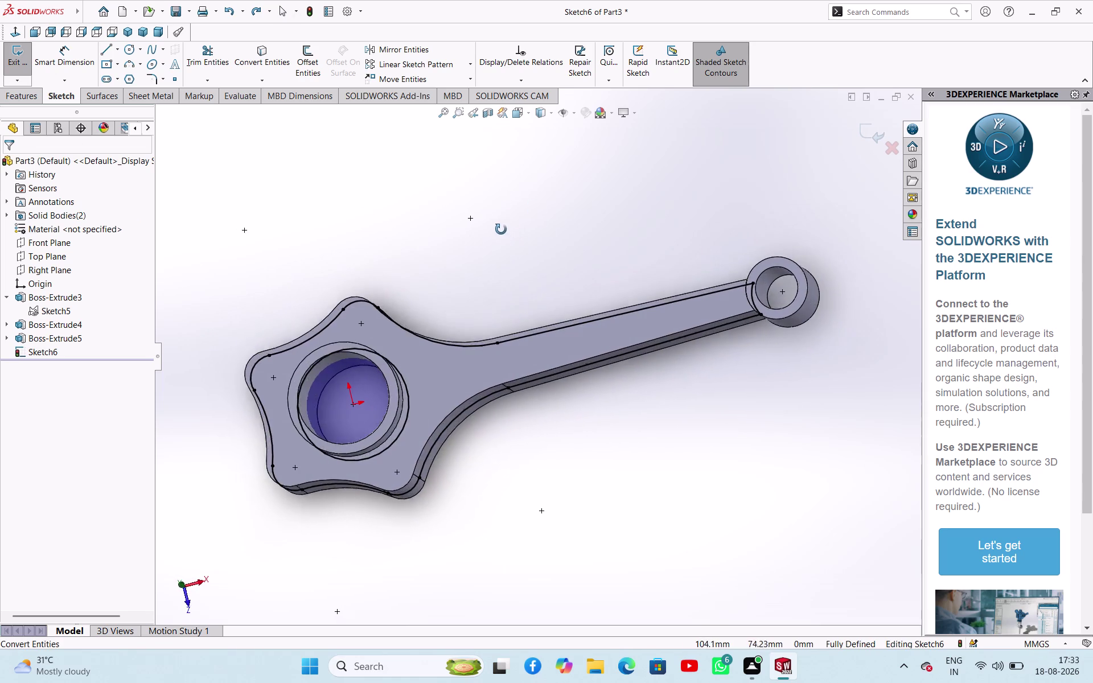
middle_drag(501, 230, 510, 168)
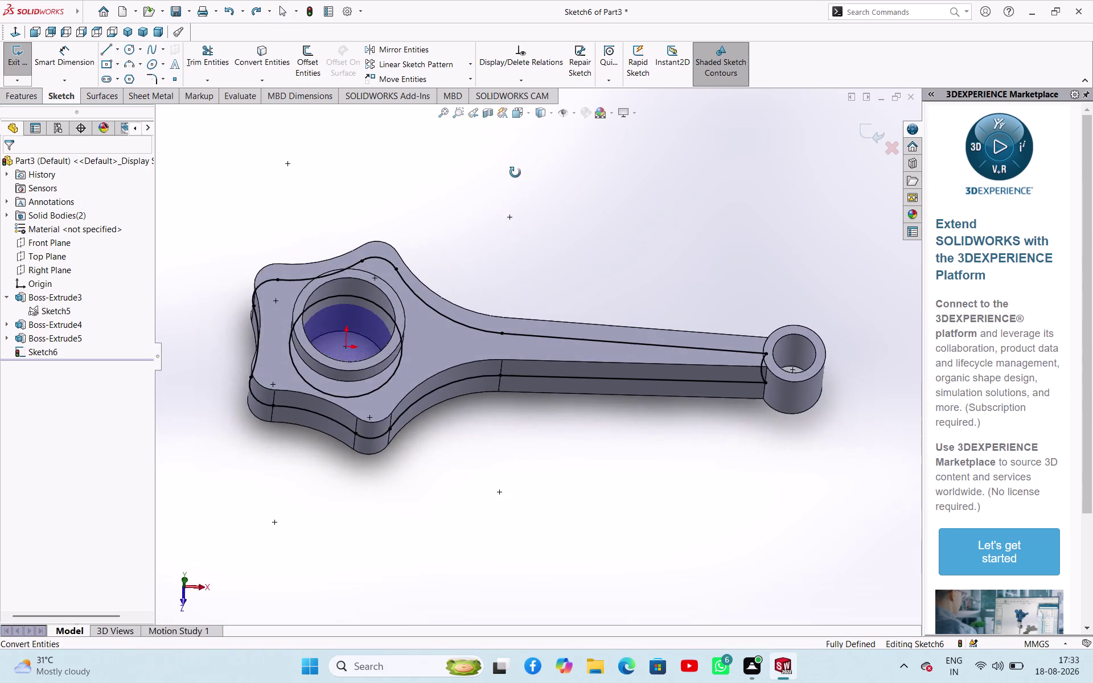
middle_drag(510, 167, 528, 185)
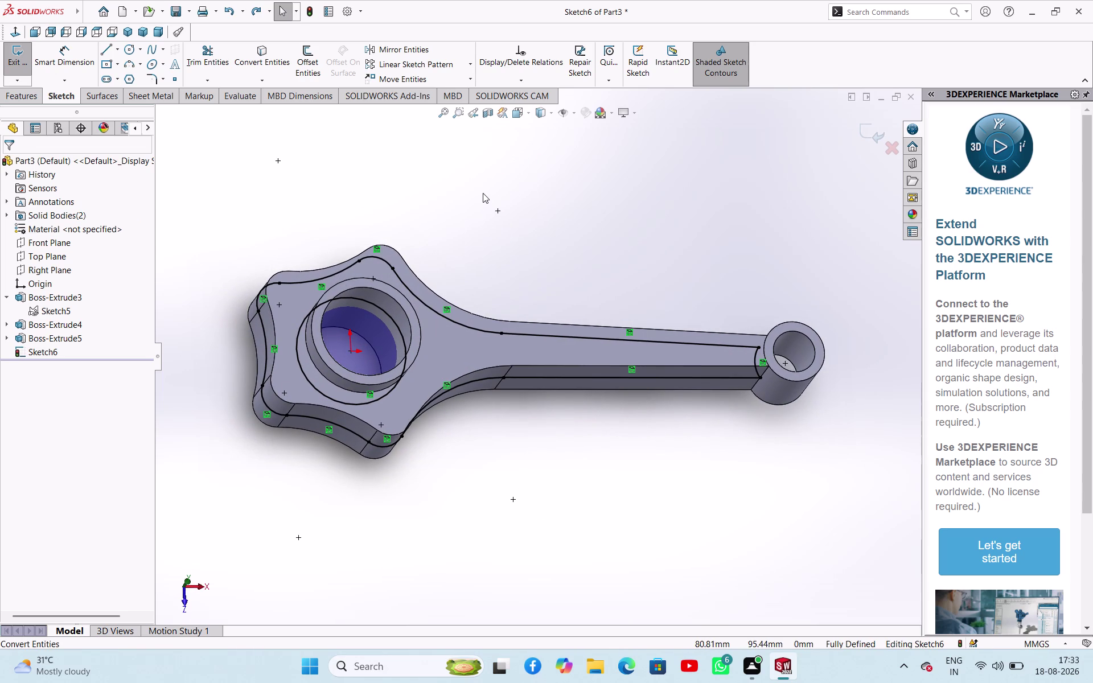